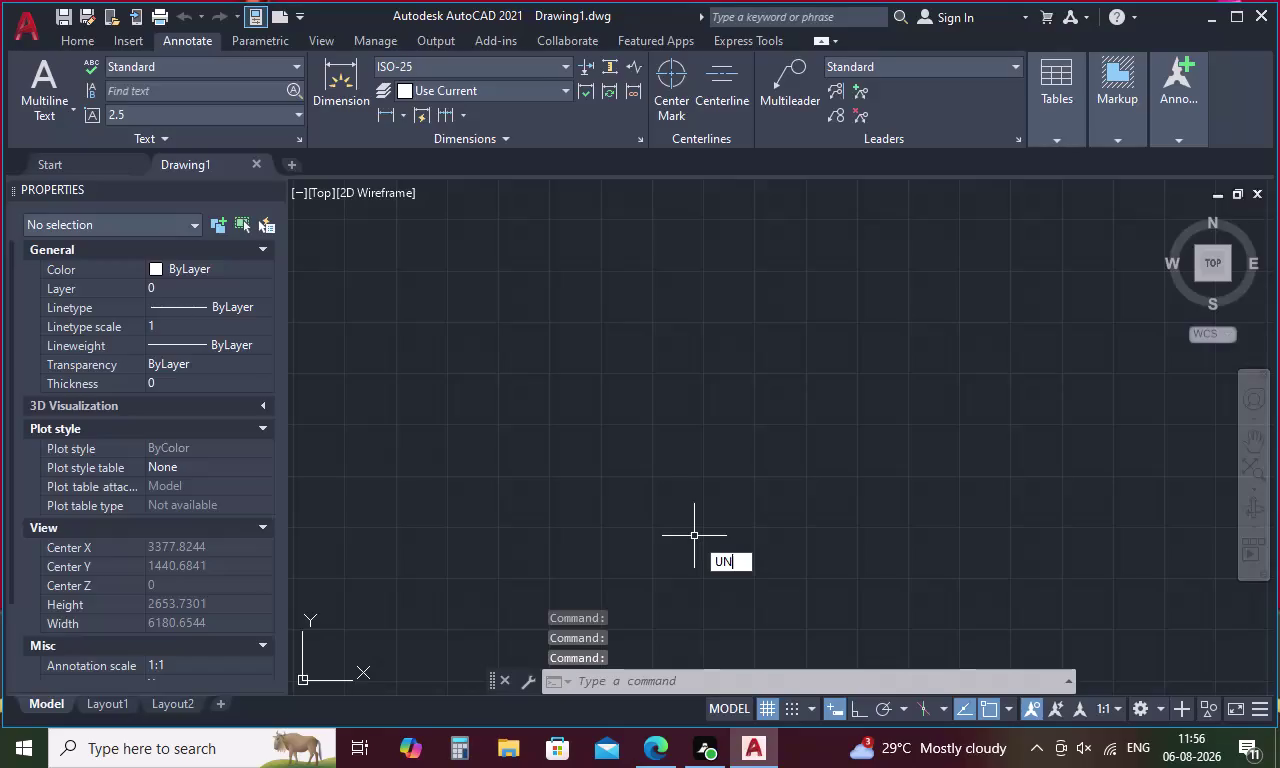
Set units to Engineering with 0'-0" precision and inches as the insertion scale.
key(Return)
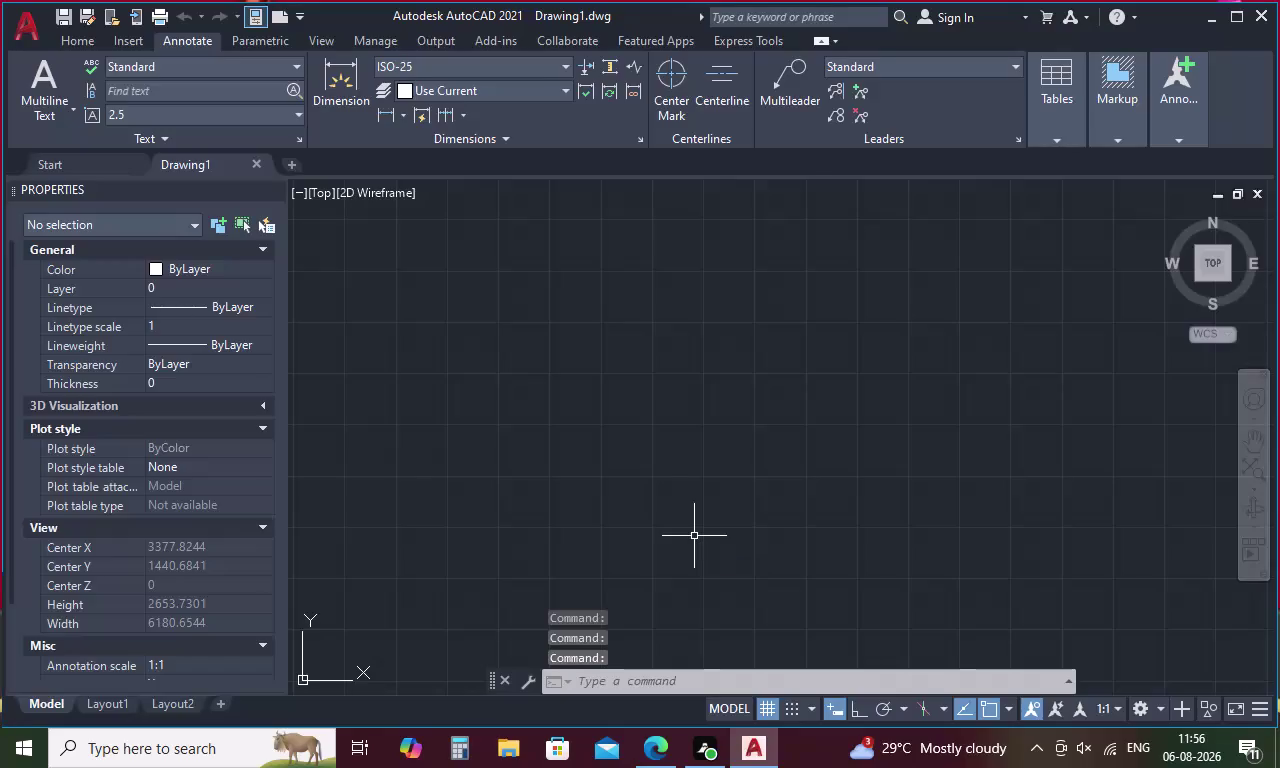
click(605, 228)
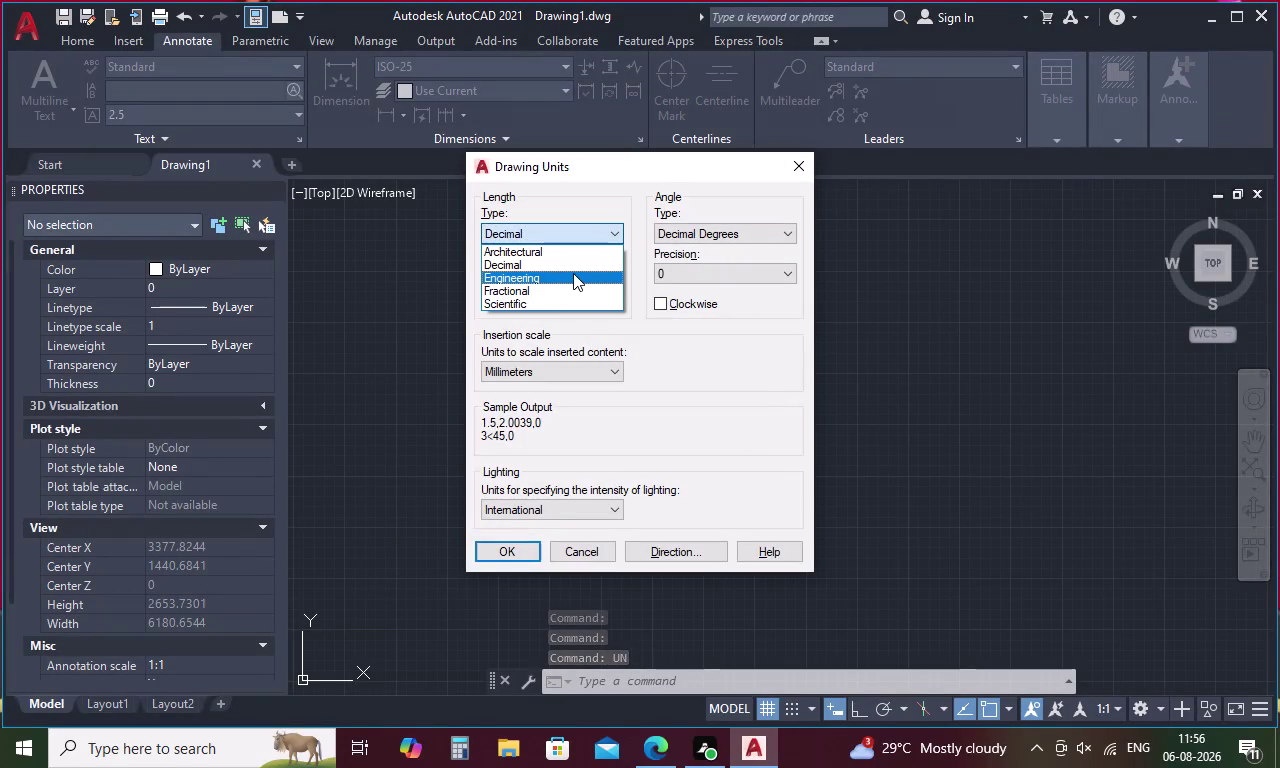
click(573, 273)
click(606, 364)
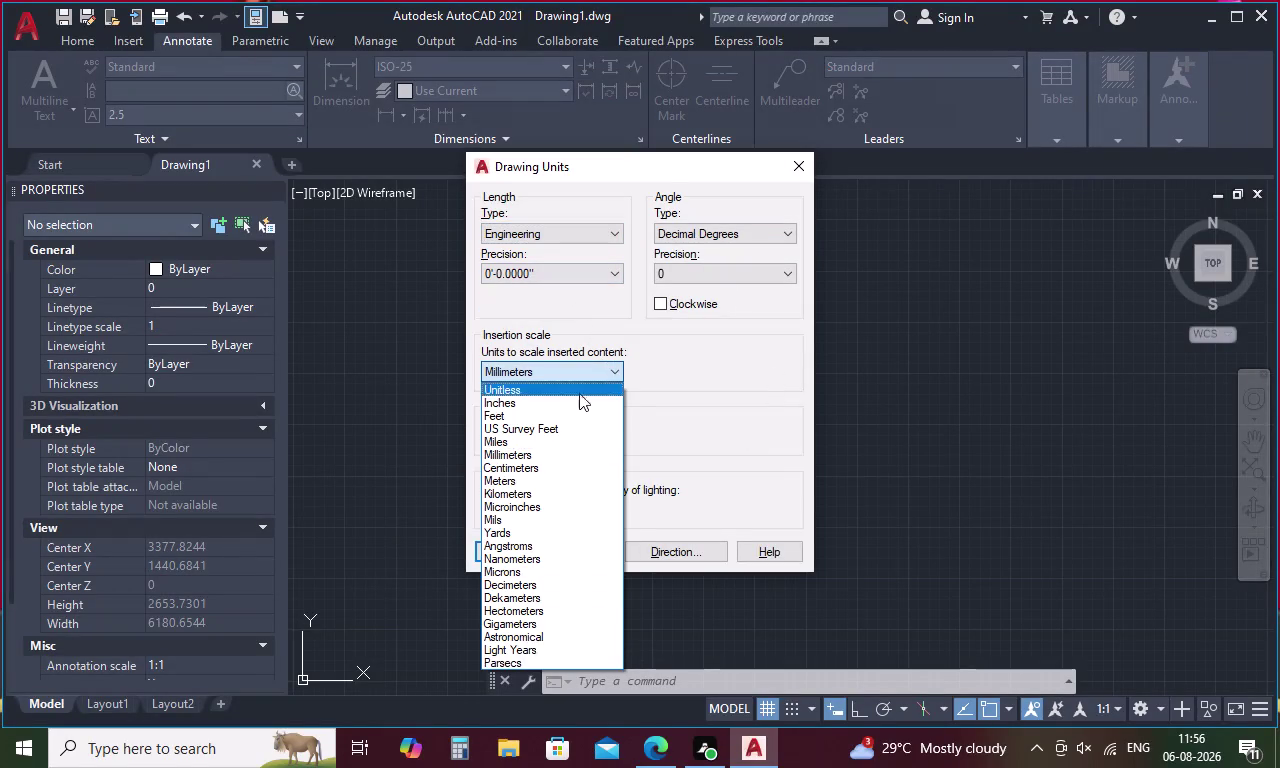
click(576, 401)
click(608, 276)
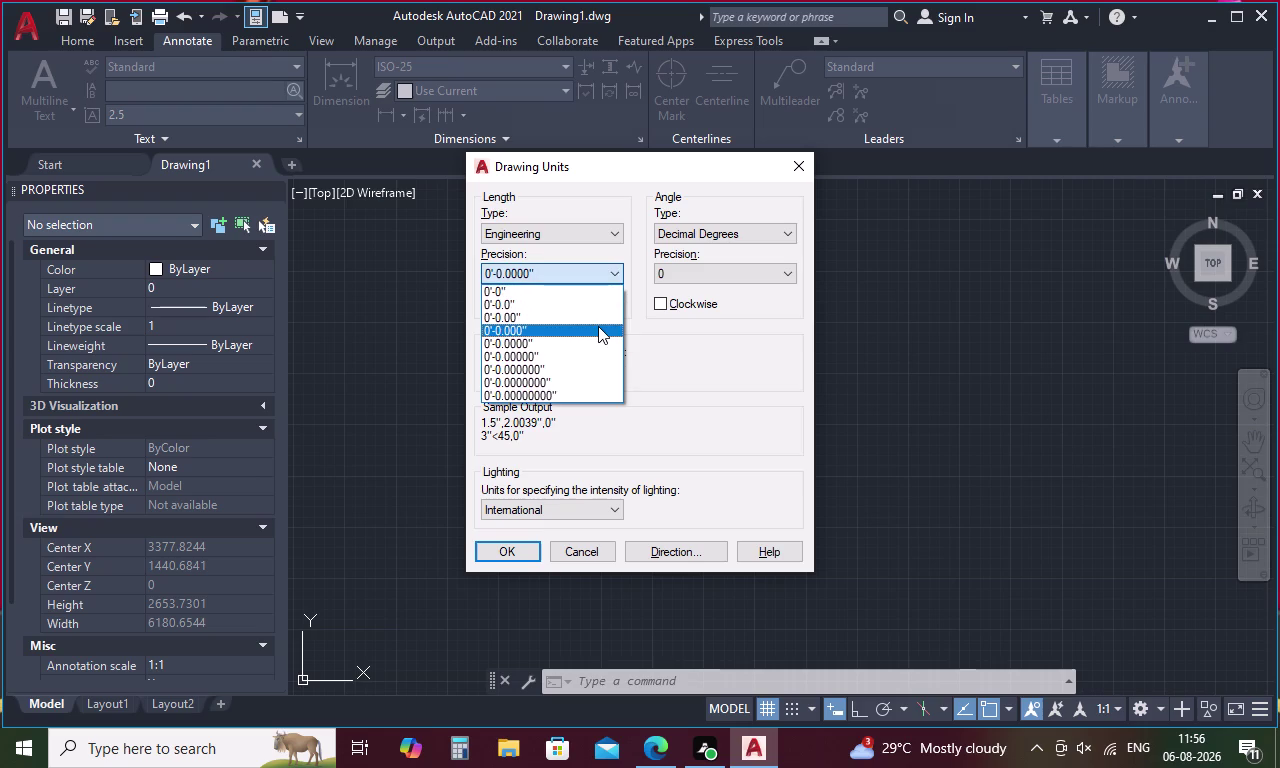
click(595, 291)
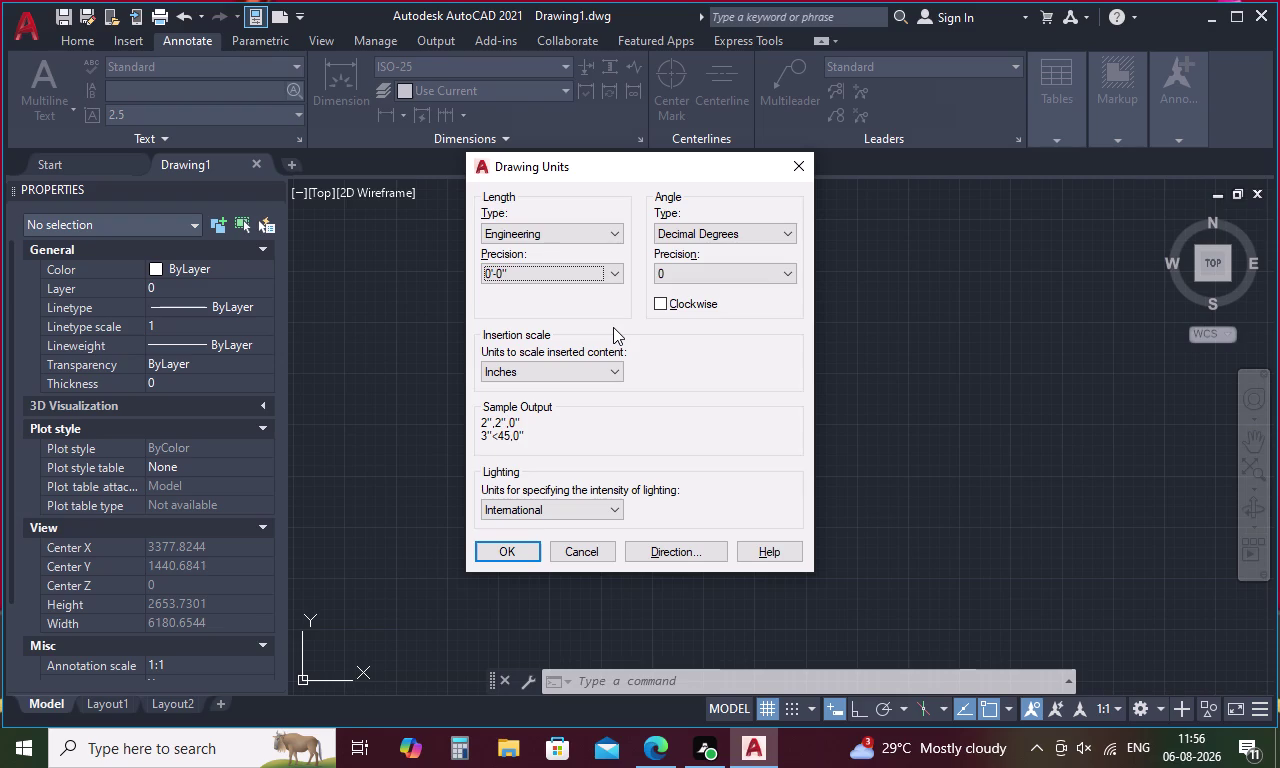
click(517, 557)
key(l)
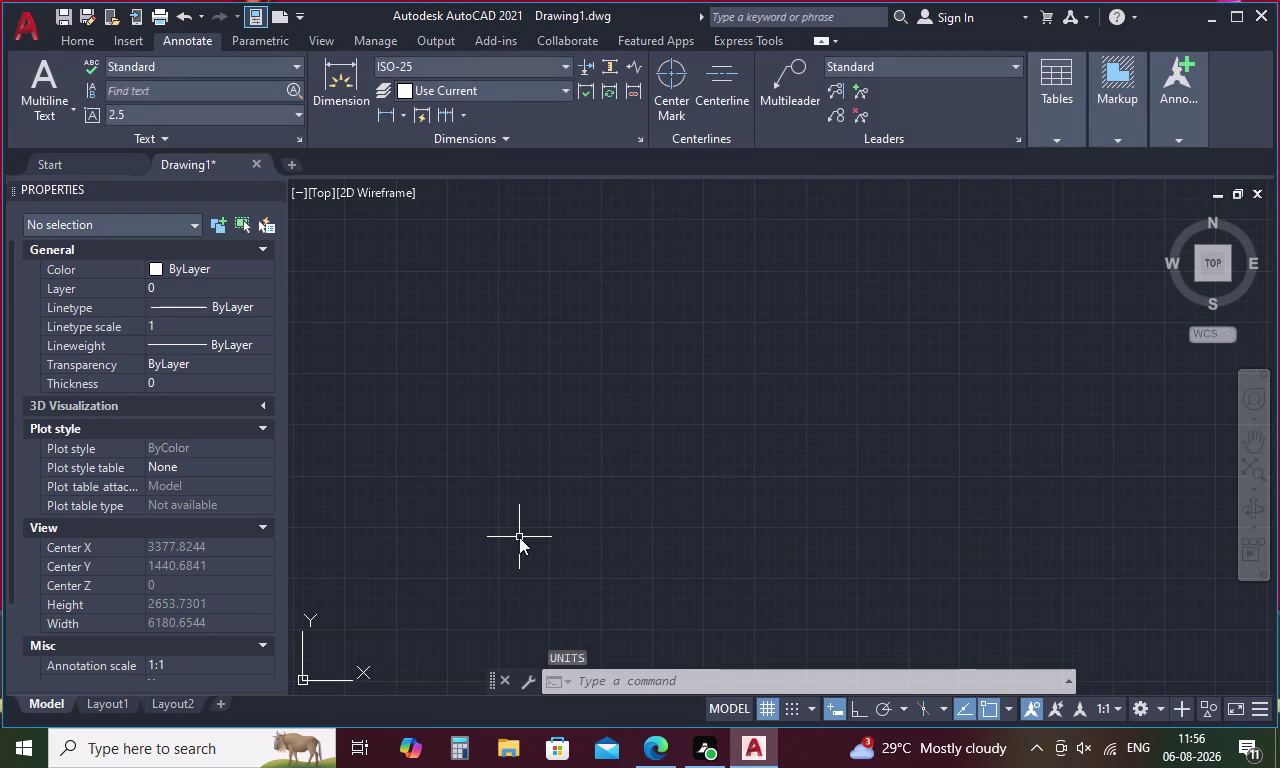
With Ortho on, draw a 4'6" vertical wall line downward.
key(Return)
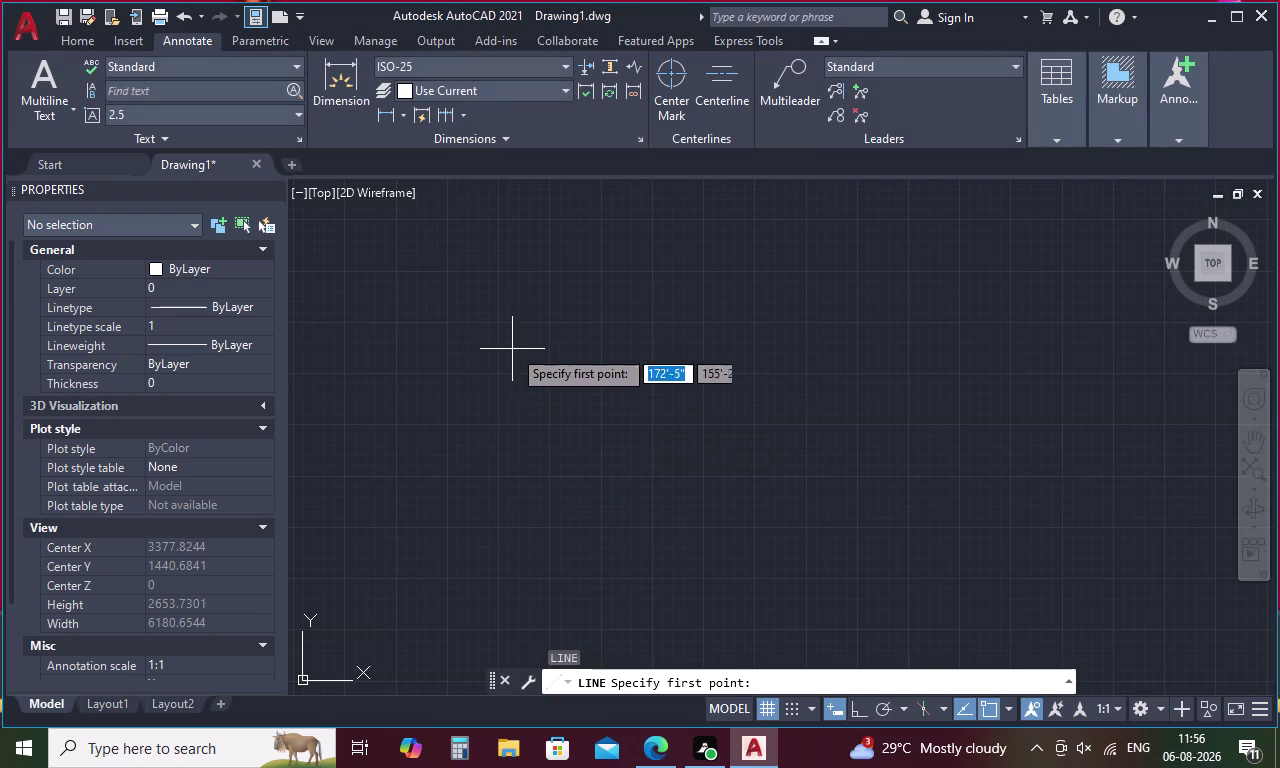
click(514, 331)
key(F8)
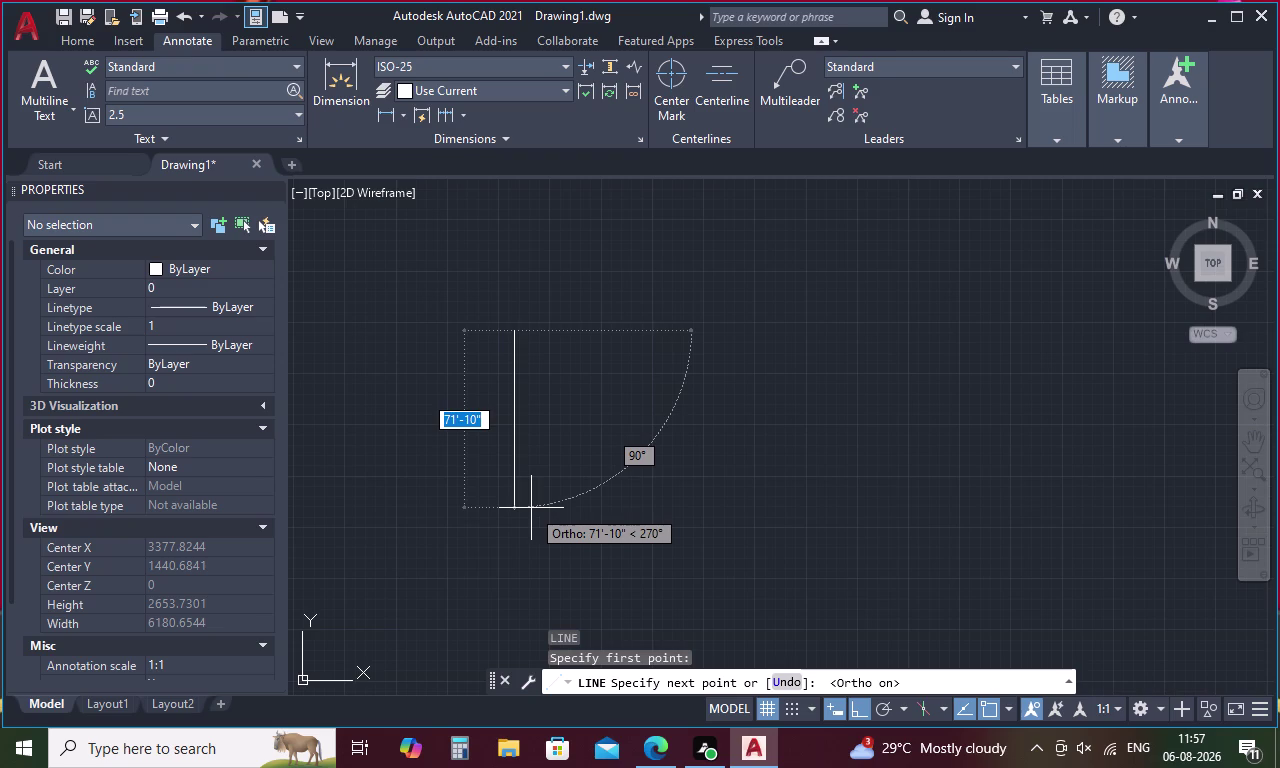
key(5)
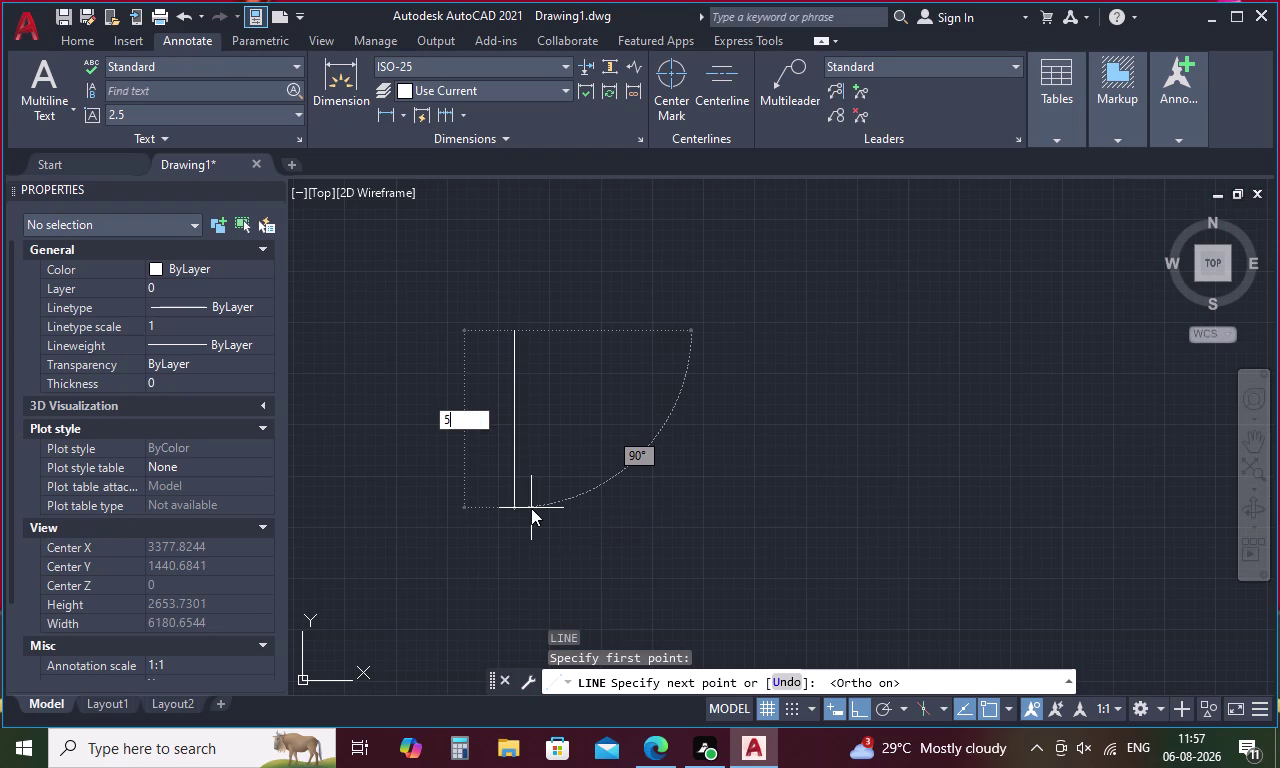
key(apostrophe)
key(6)
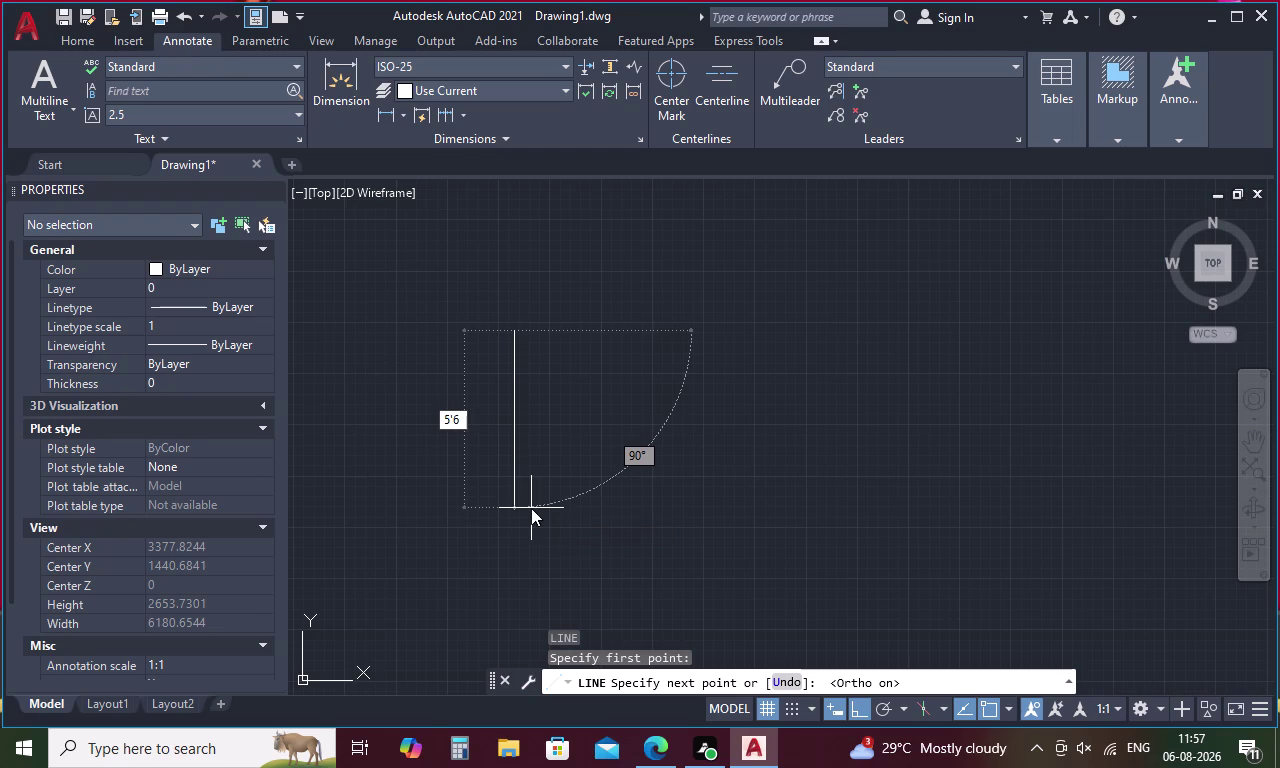
key(shift+quotedbl)
key(Escape)
text(4)
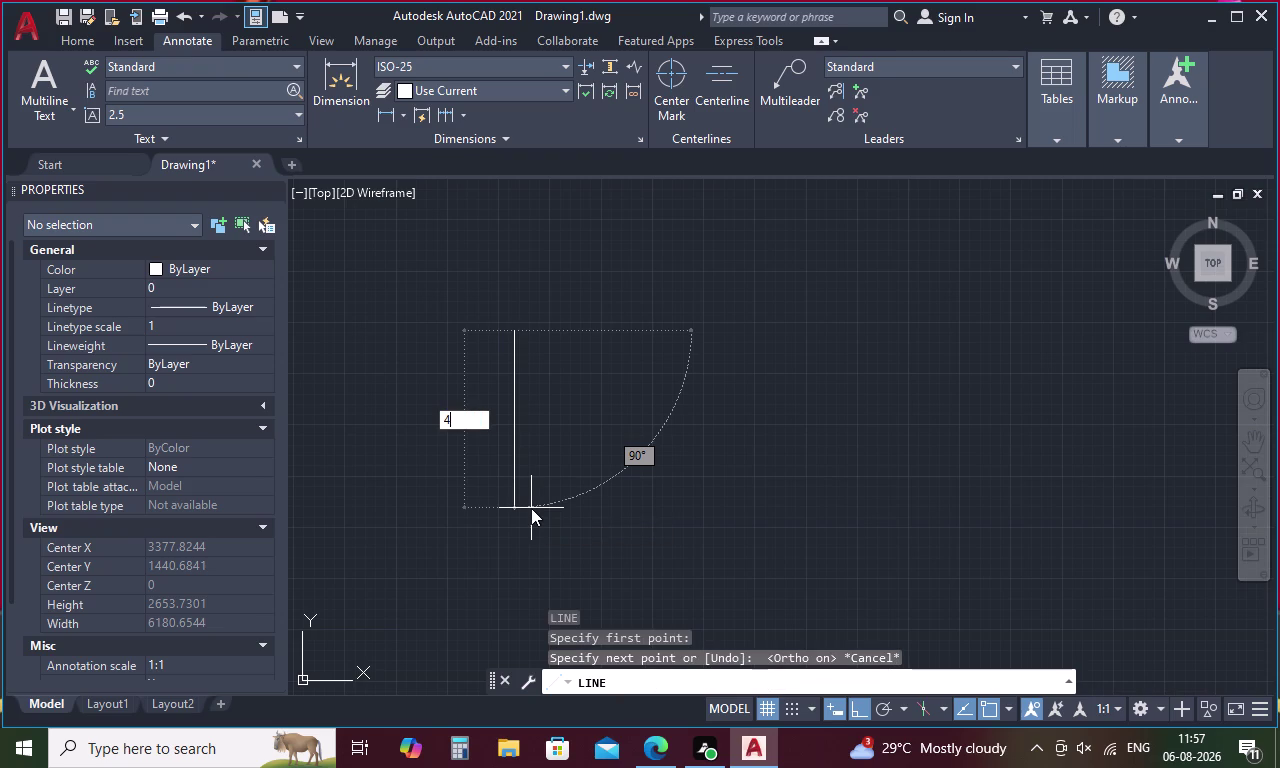
text('6")
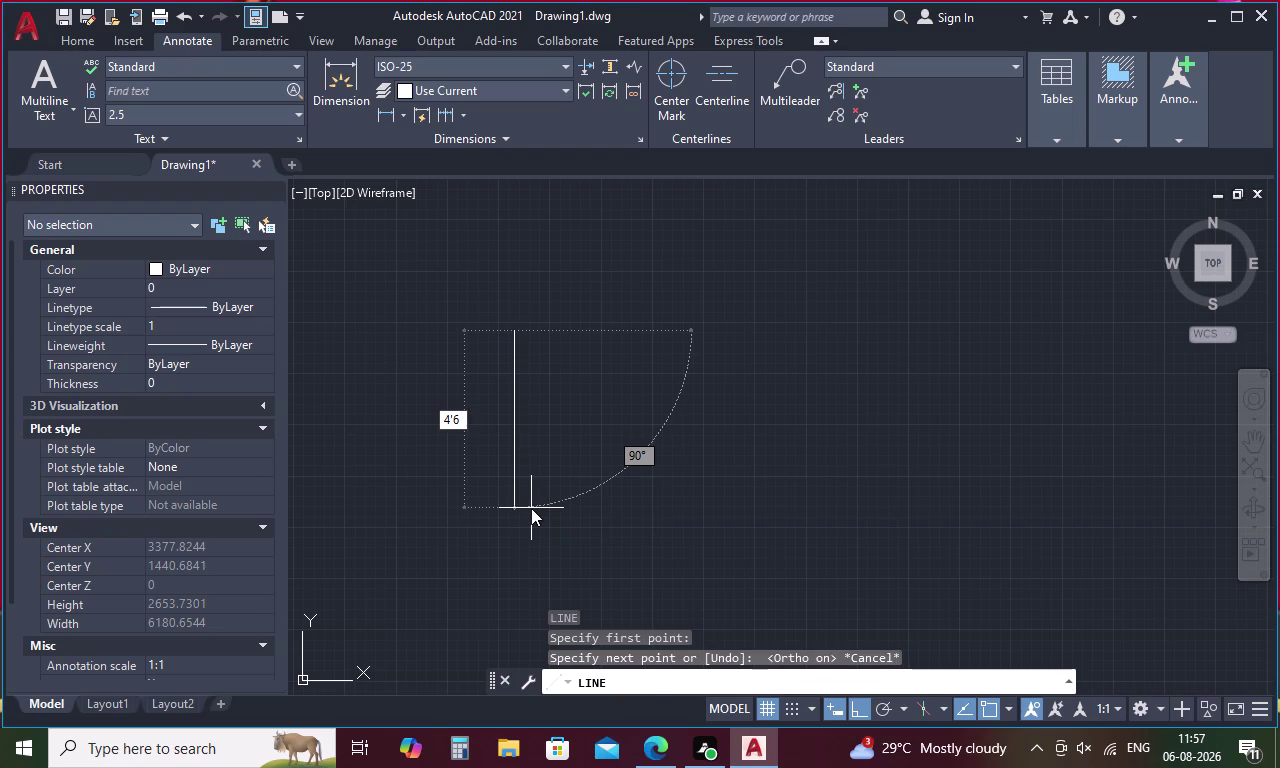
key(Return)
key(Escape)
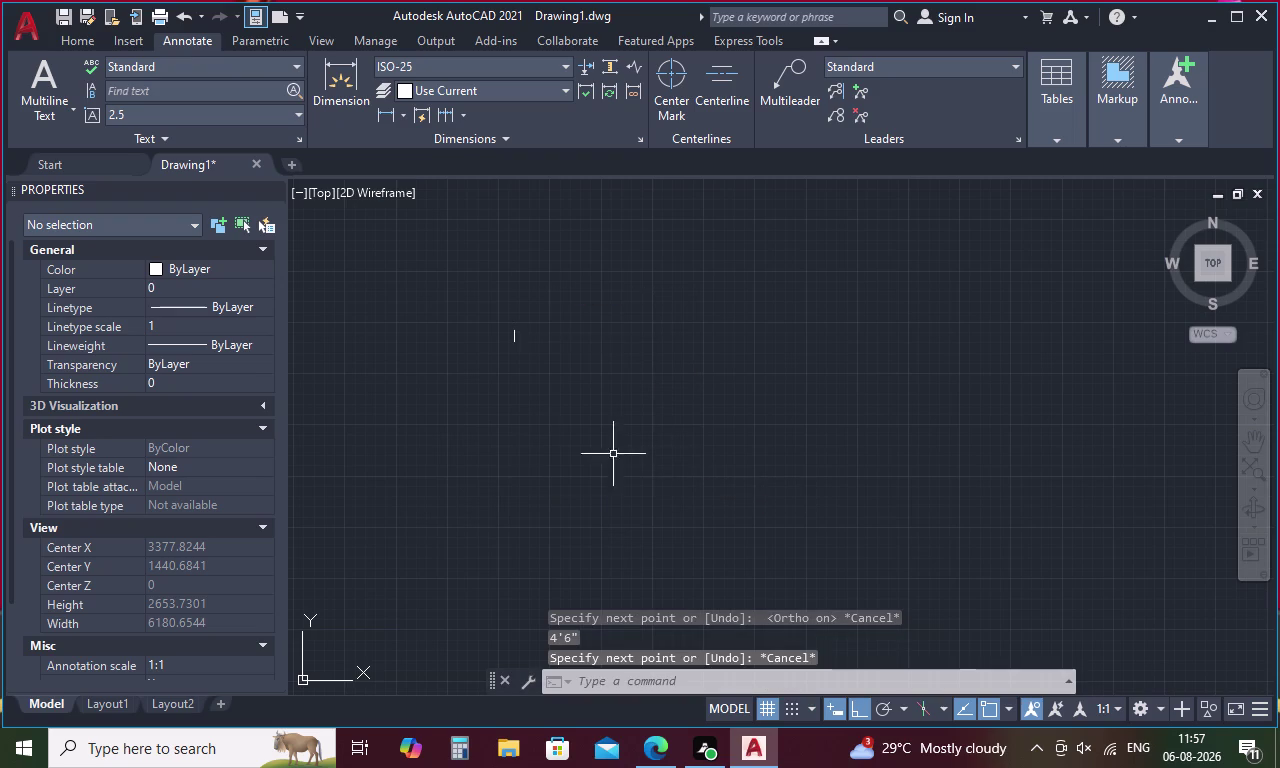
Zoom in on the new wall line.
scroll(up, 3)
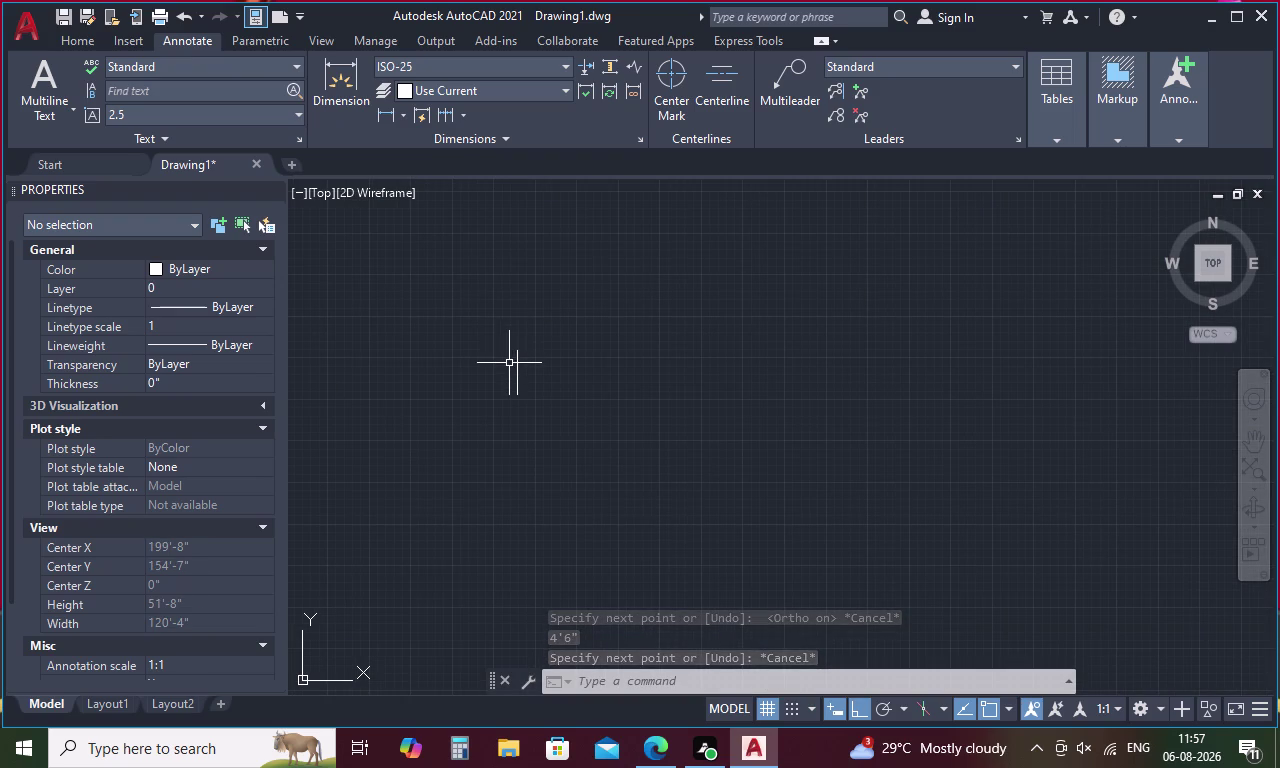
scroll(up, 3)
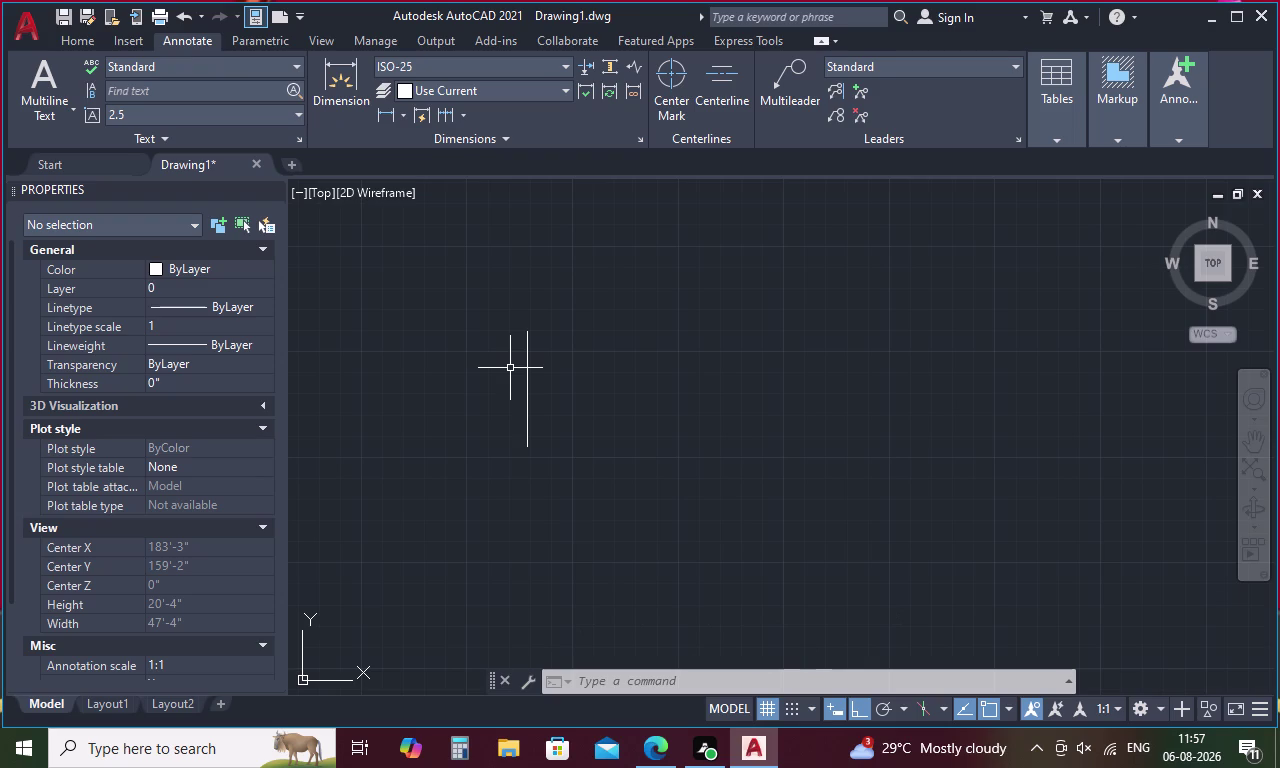
key(Escape)
text(O)
key(space)
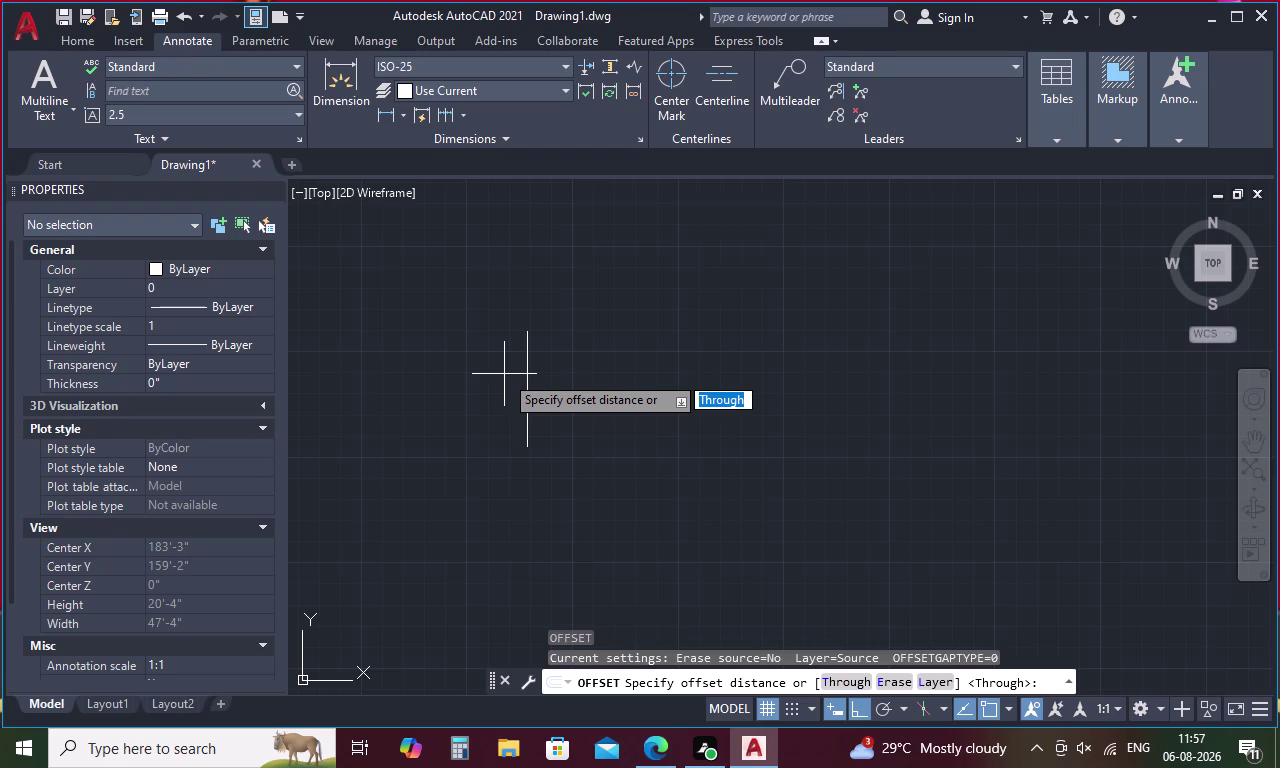
Offset the wall line 9" to the right, forming the first wall pair.
text(9)
key(space)
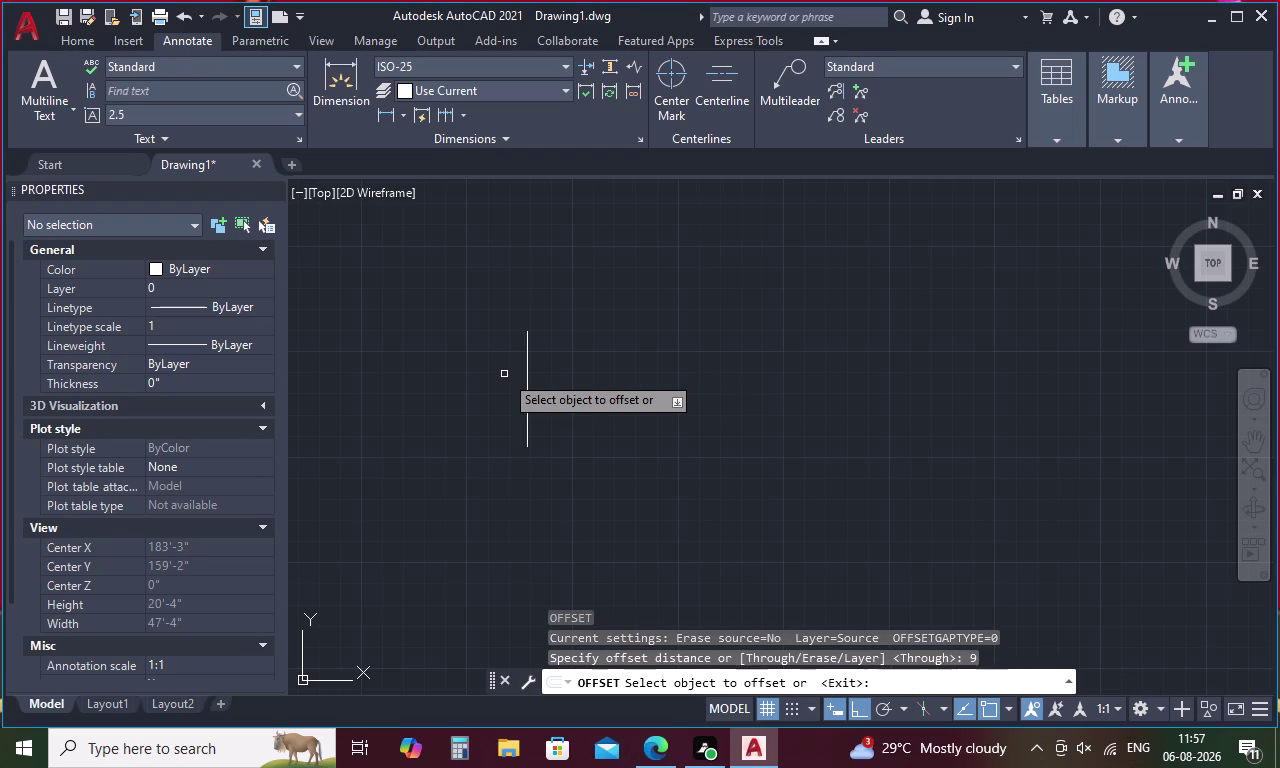
click(525, 355)
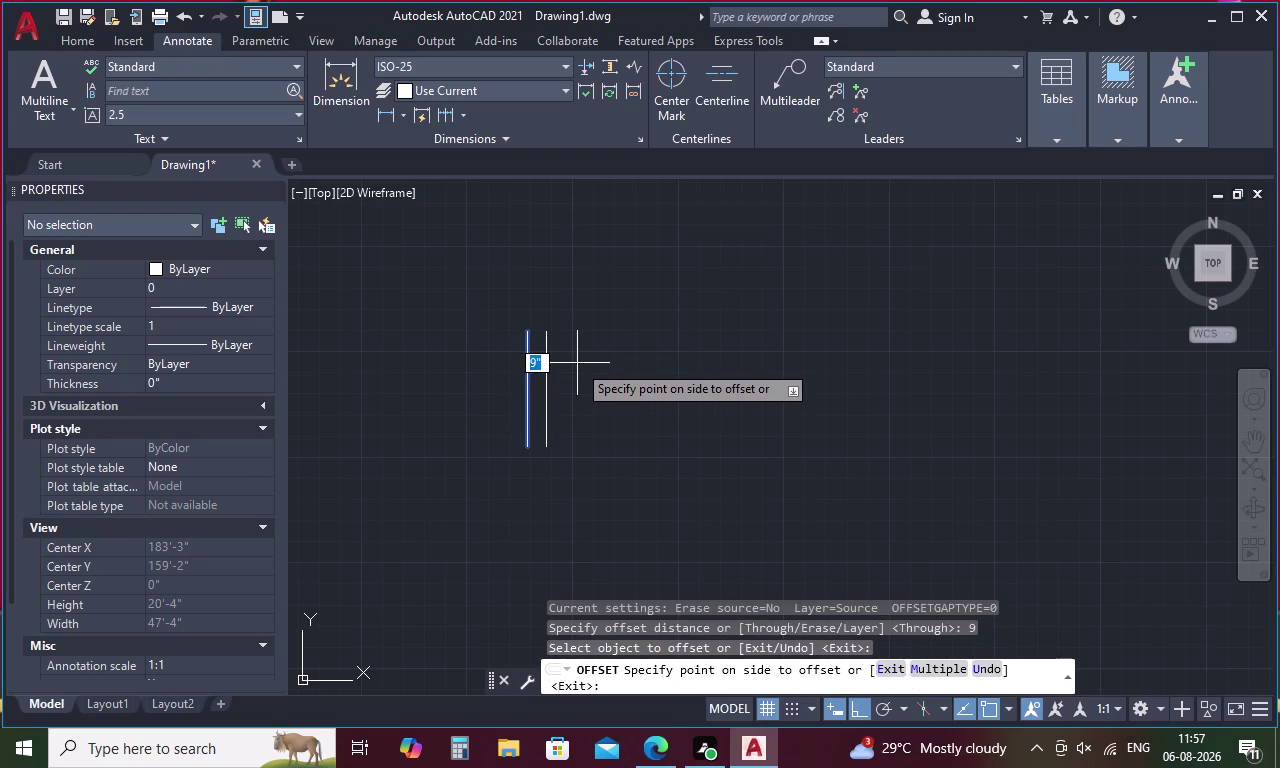
click(577, 363)
key(space)
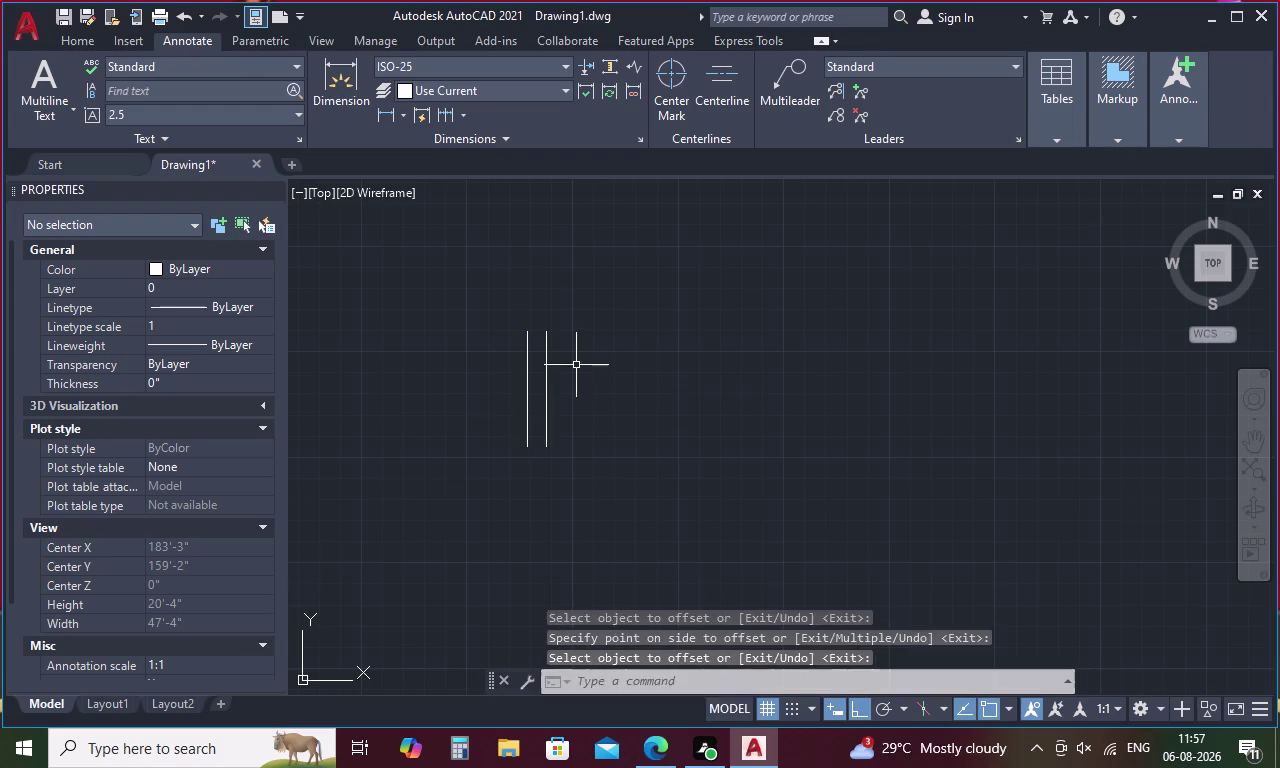
Copy the inner wall line 6'9" to the right for the opposite wall.
key(space)
key(6)
text(')
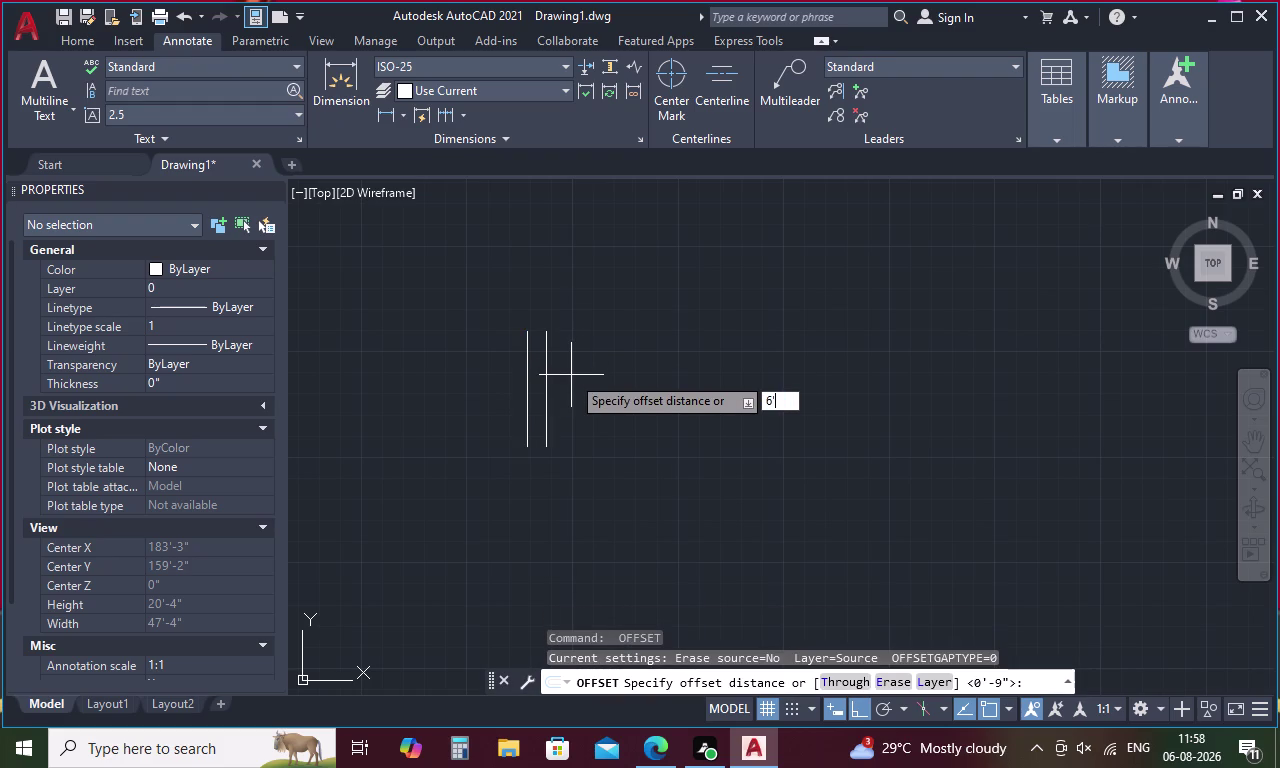
text(9")
key(Return)
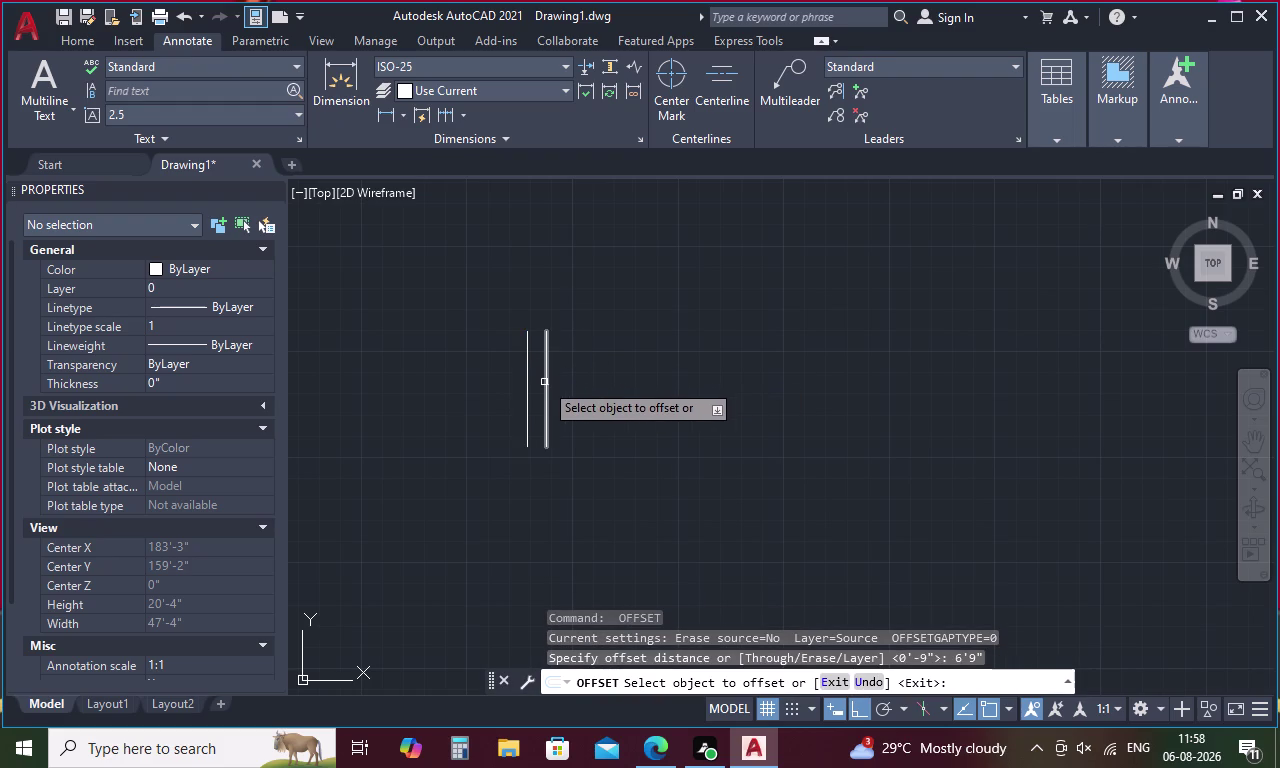
click(546, 381)
click(618, 379)
key(space)
Offset the far right line 9" to the right to complete the second wall pair.
key(space)
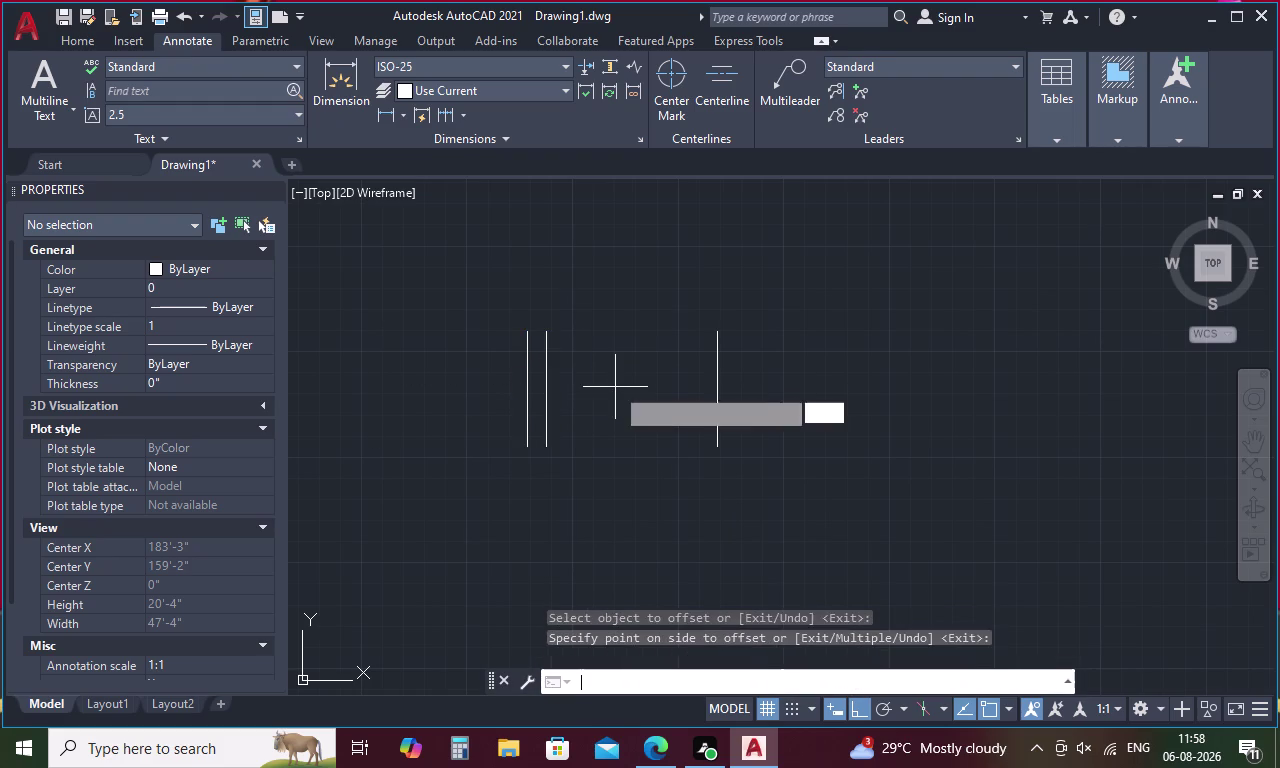
text(9)
key(space)
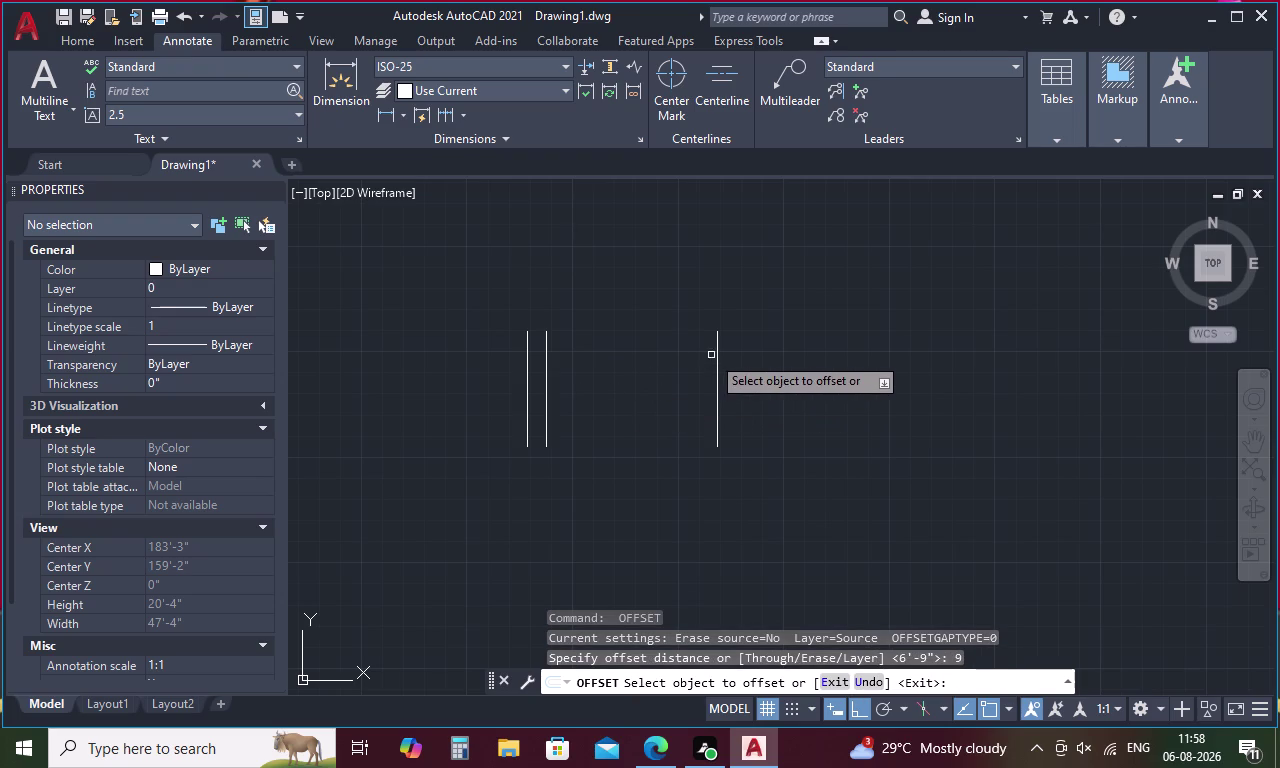
click(718, 351)
click(805, 351)
key(Escape)
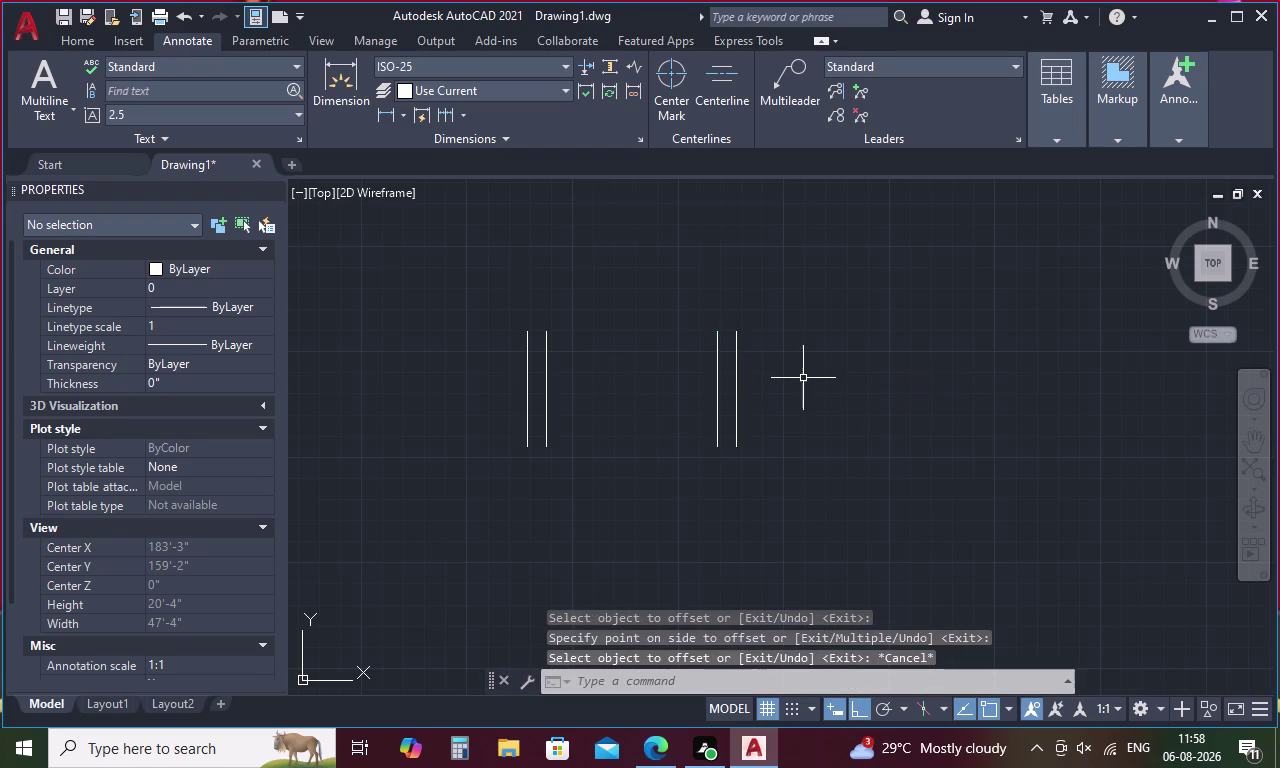
key(l)
key(space)
Draw the top wall line between the walls and offset it 9".
click(548, 335)
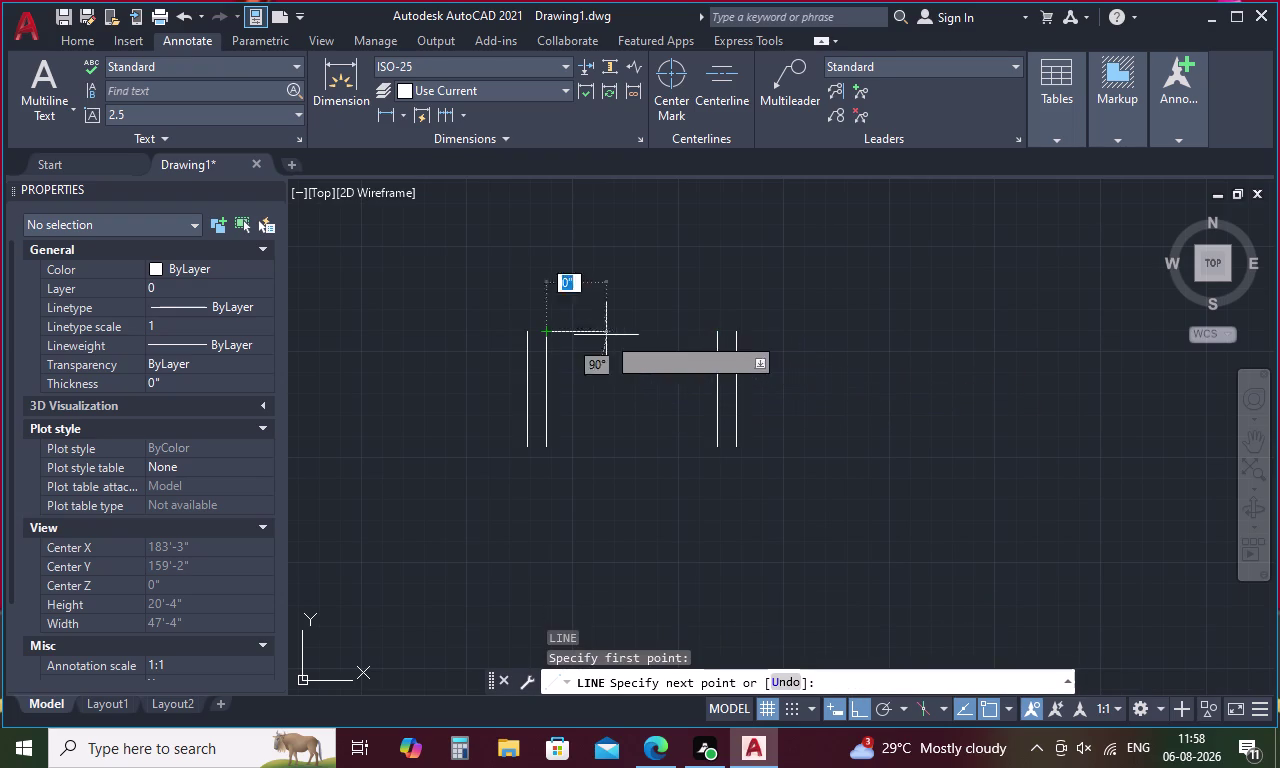
click(709, 338)
key(Escape)
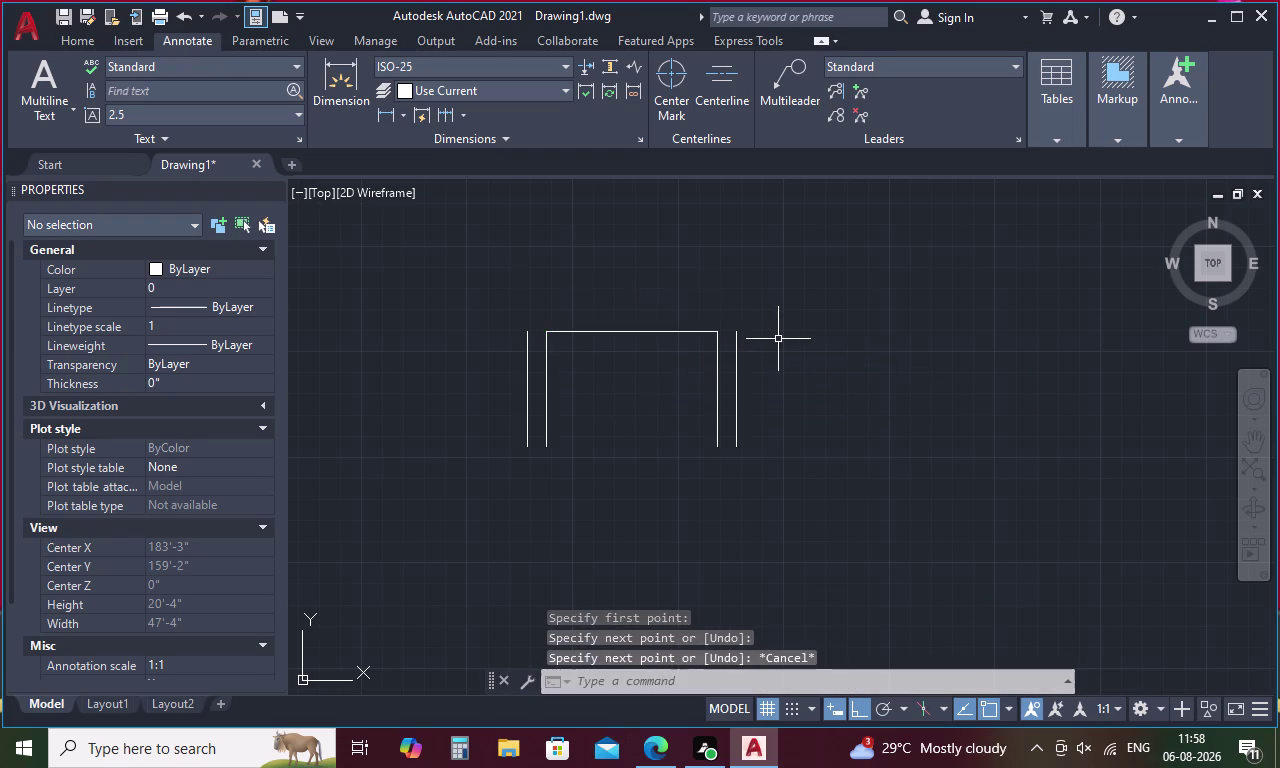
key(o)
key(space)
text(9)
key(space)
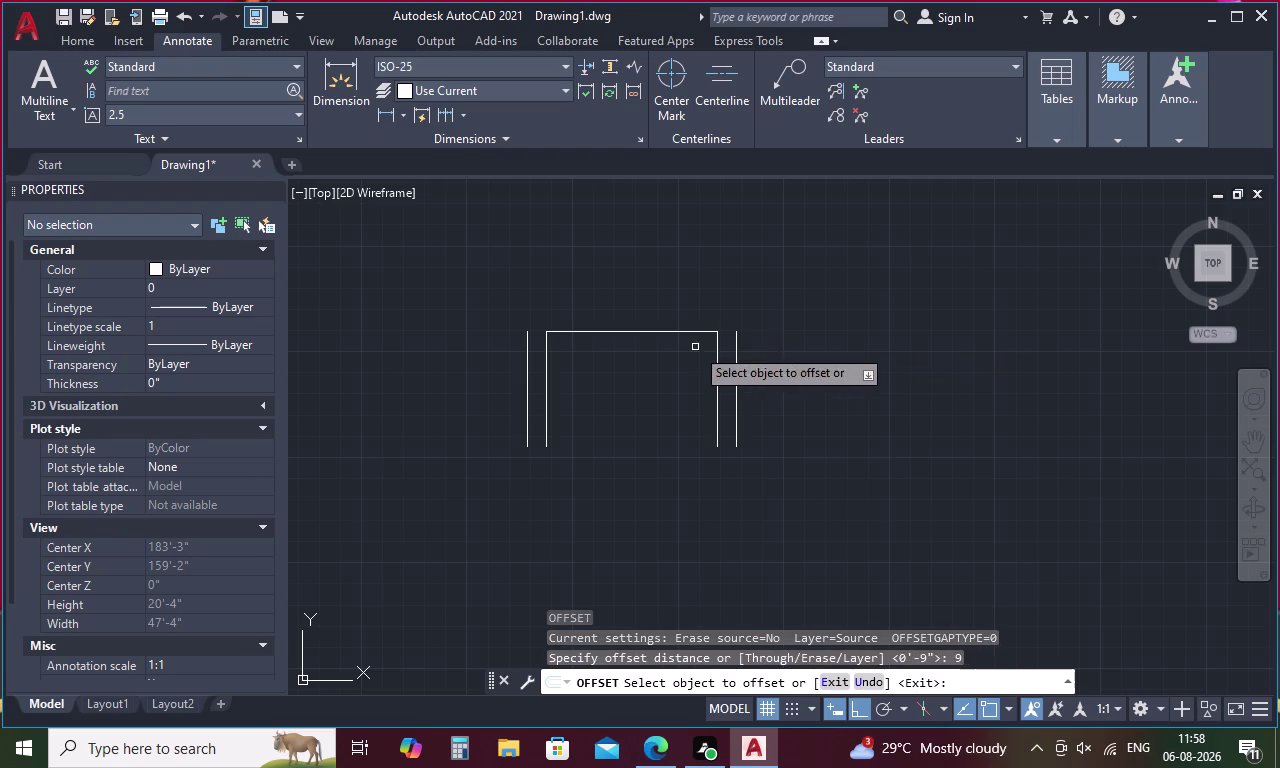
click(665, 329)
click(663, 331)
click(671, 299)
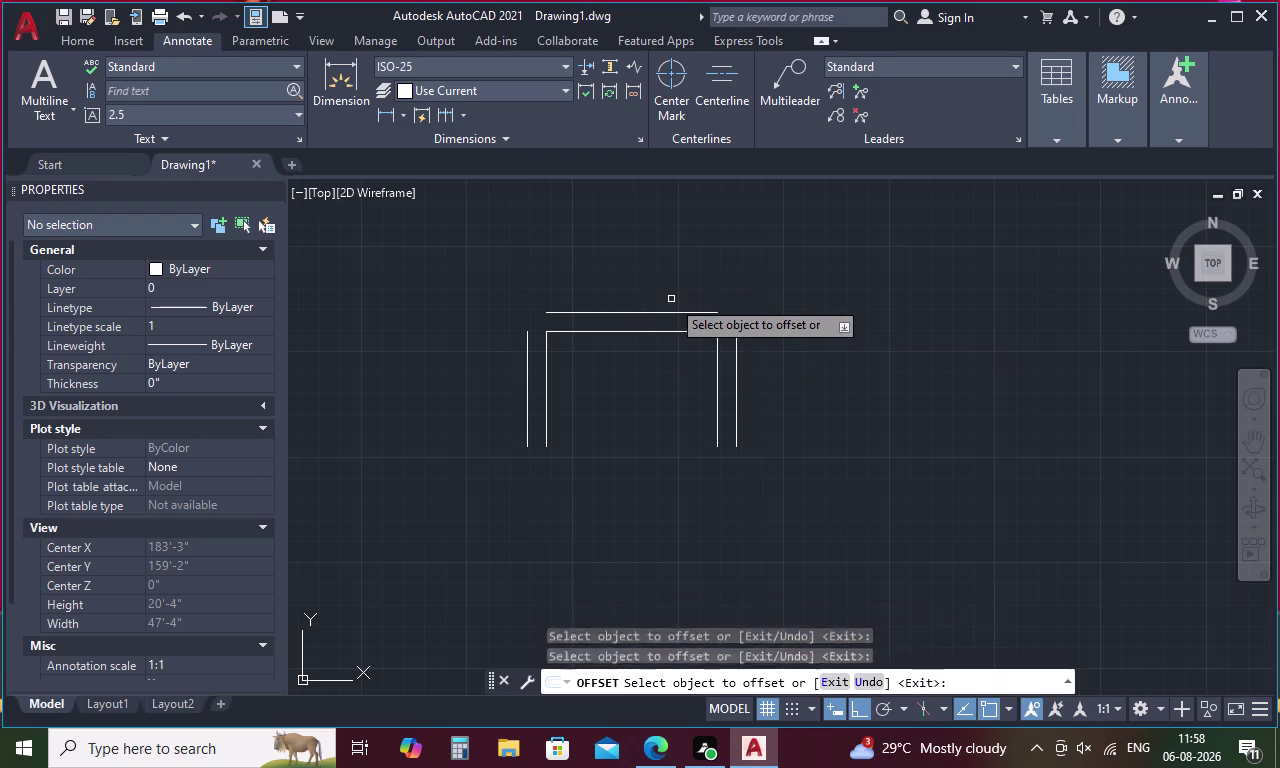
key(Escape)
Fillet the outer top wall into the outer left and right walls.
text(F)
key(space)
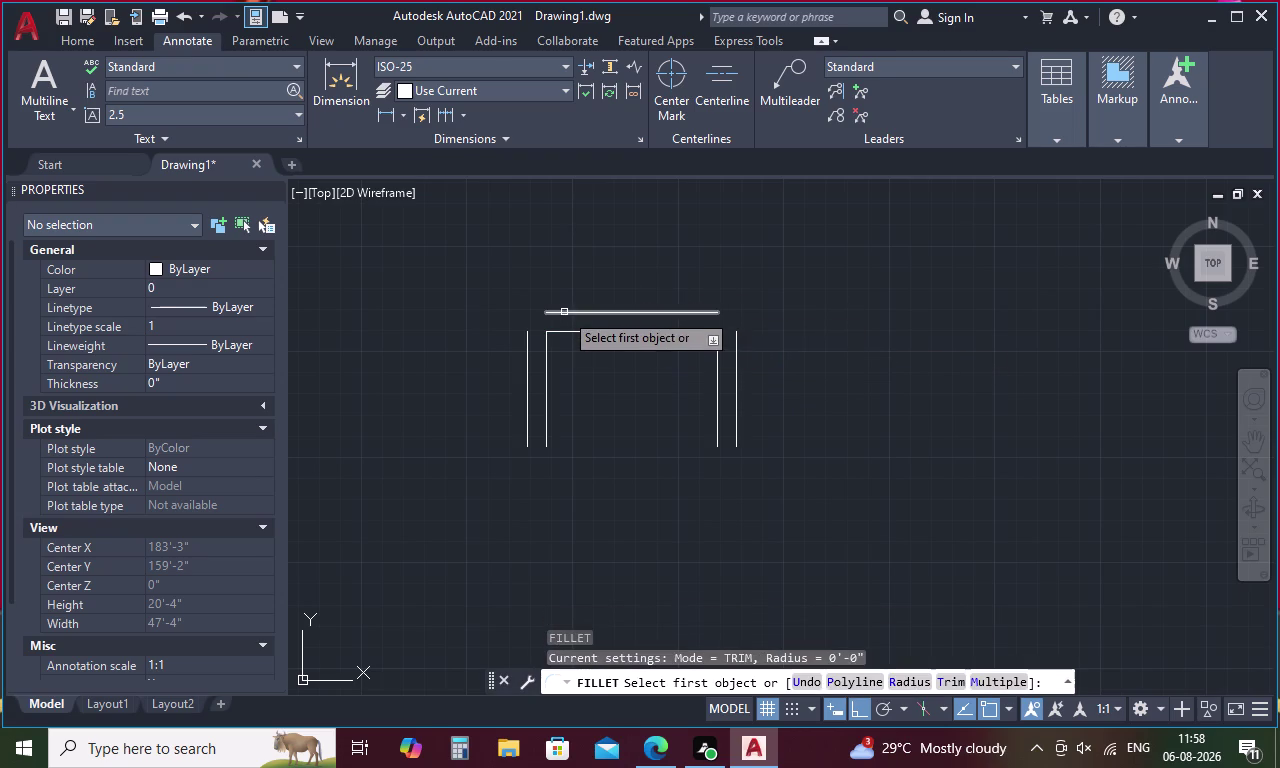
click(564, 312)
click(525, 342)
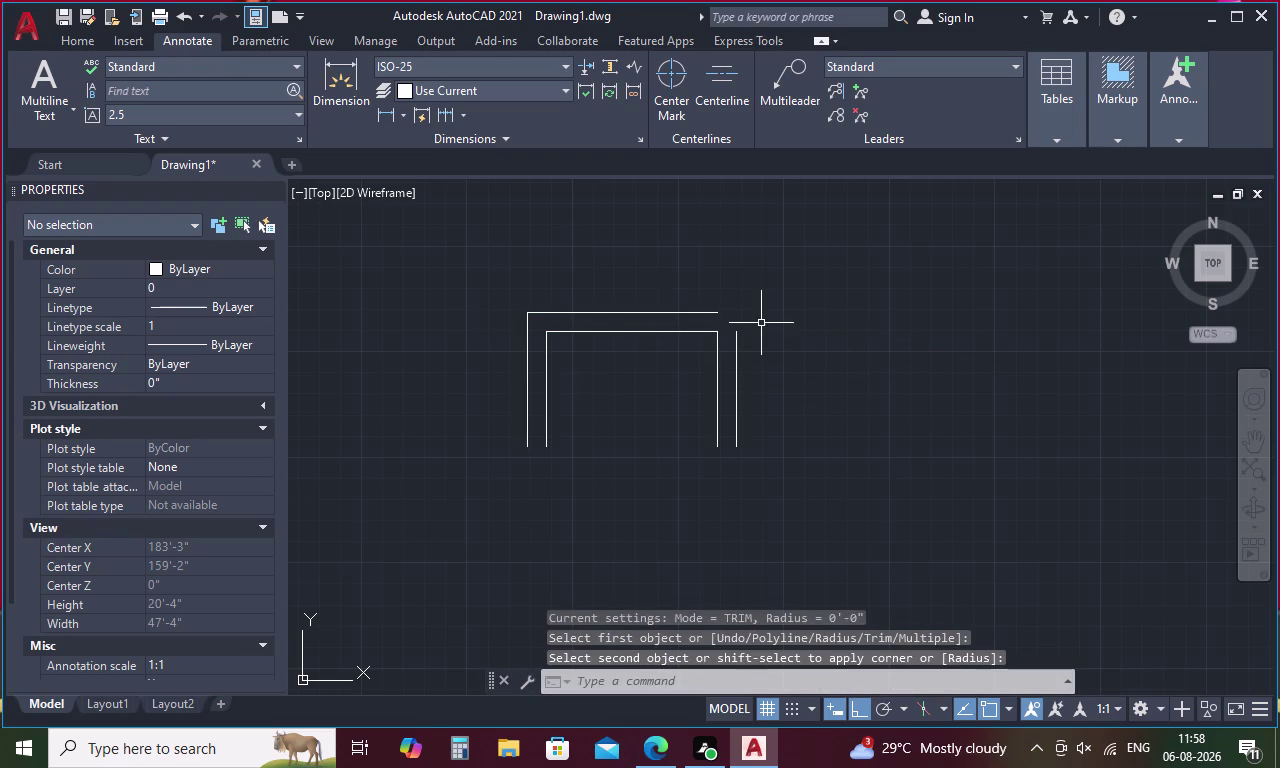
key(space)
click(737, 344)
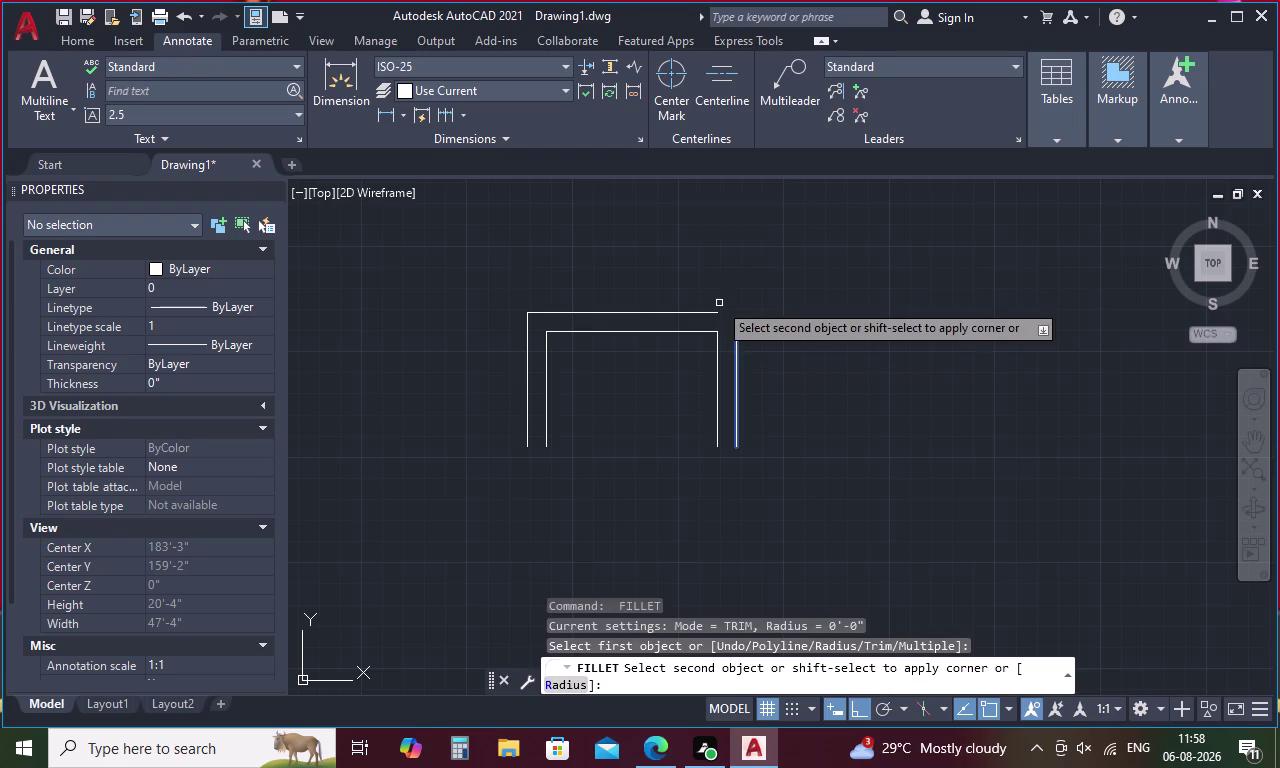
click(703, 312)
key(space)
Draw the inner bottom wall line from the left wall to the right wall.
text(L)
key(space)
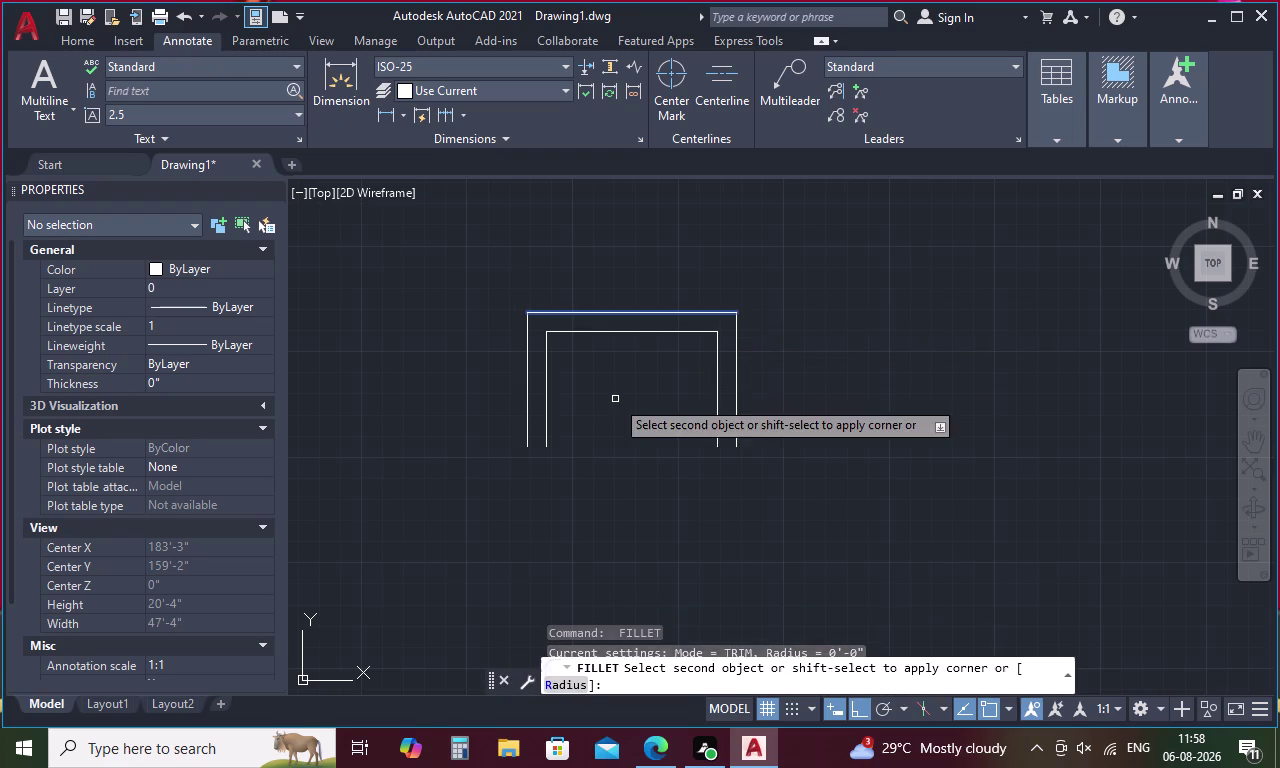
key(Escape)
key(l)
key(space)
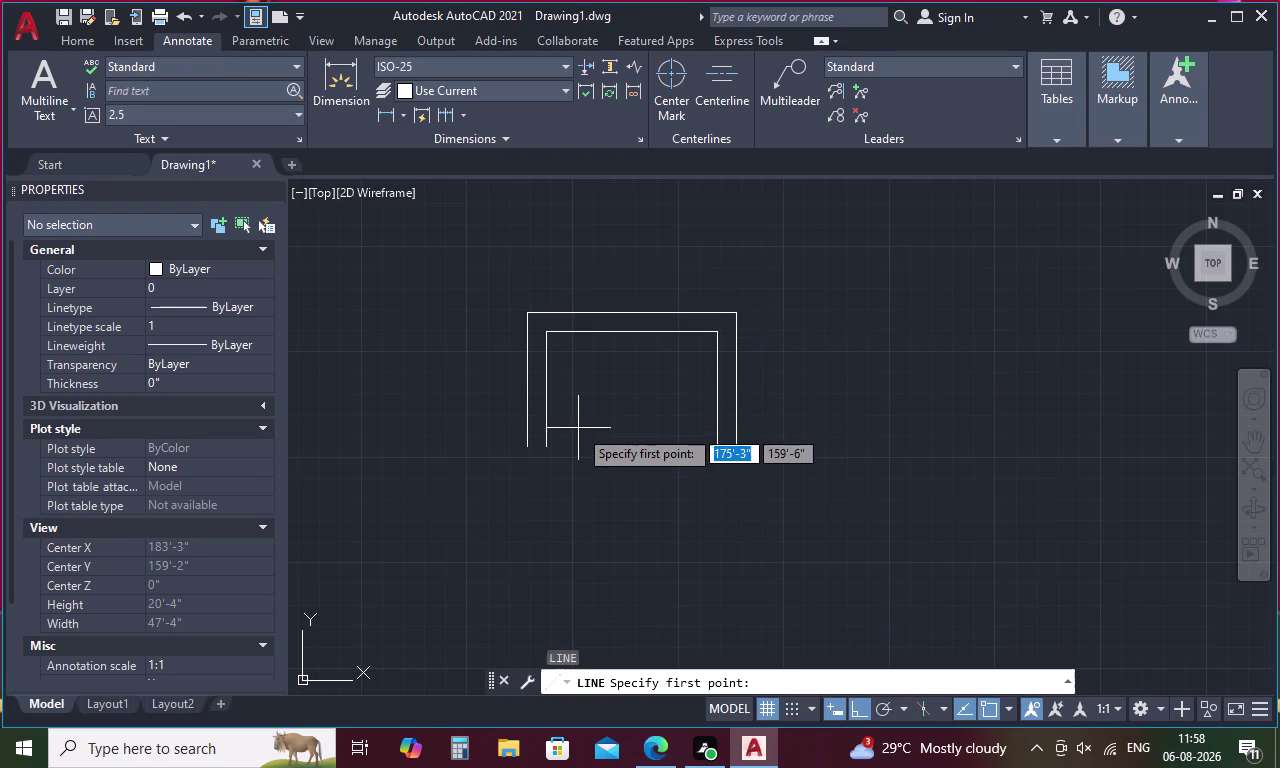
click(547, 450)
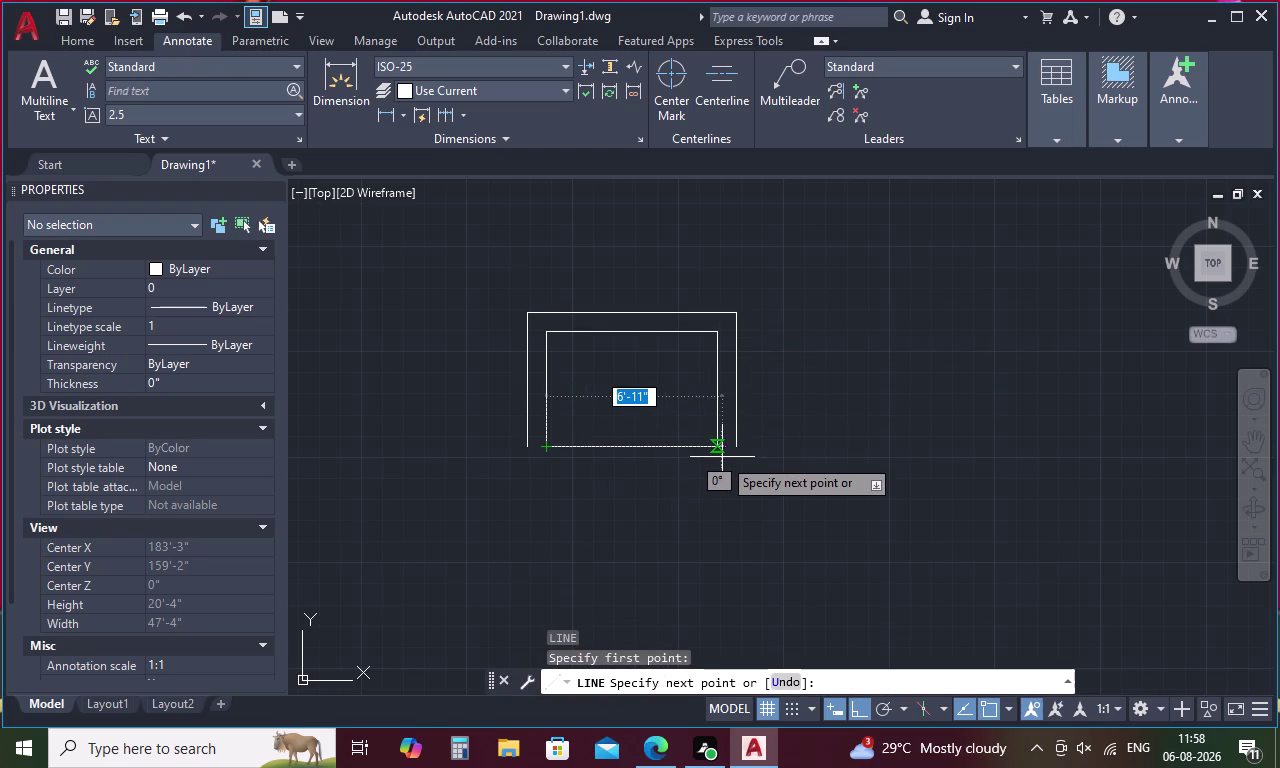
scroll(up, 3)
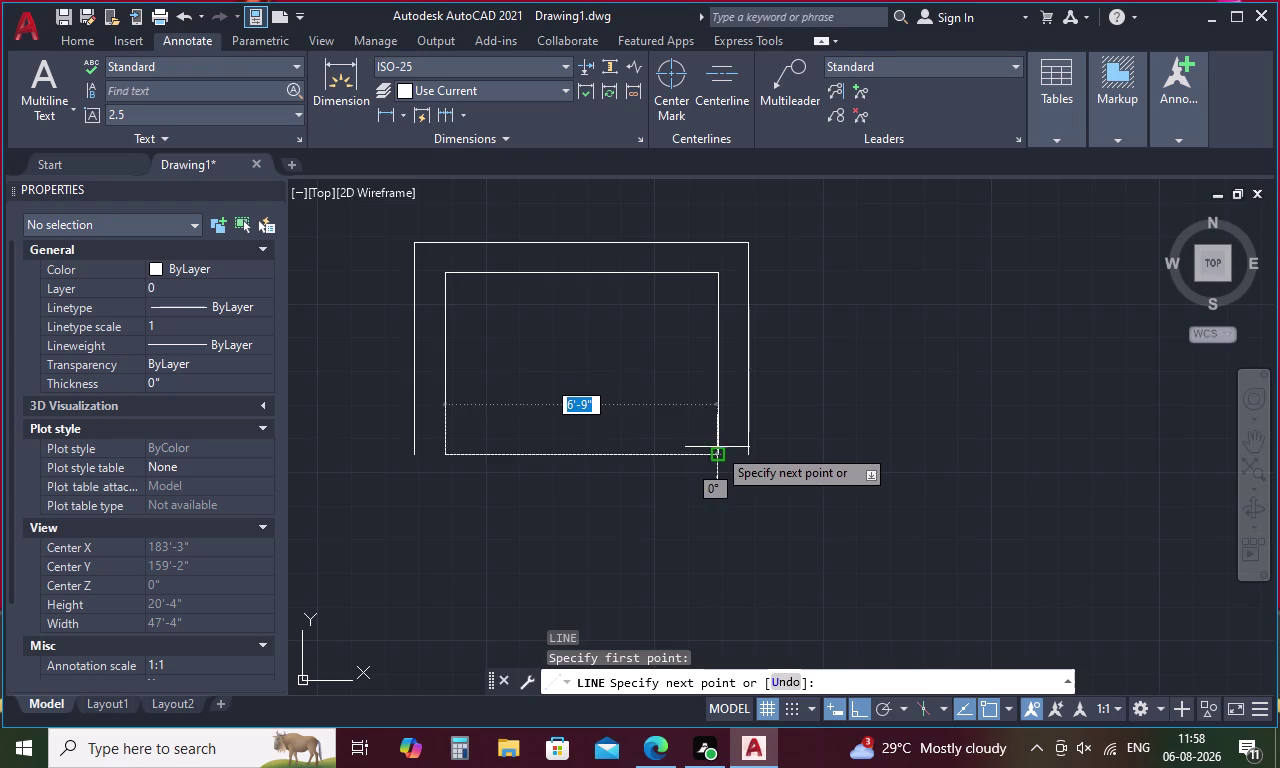
click(717, 450)
key(Escape)
Offset the inner bottom wall line 9" downward as the outer wall.
text(O)
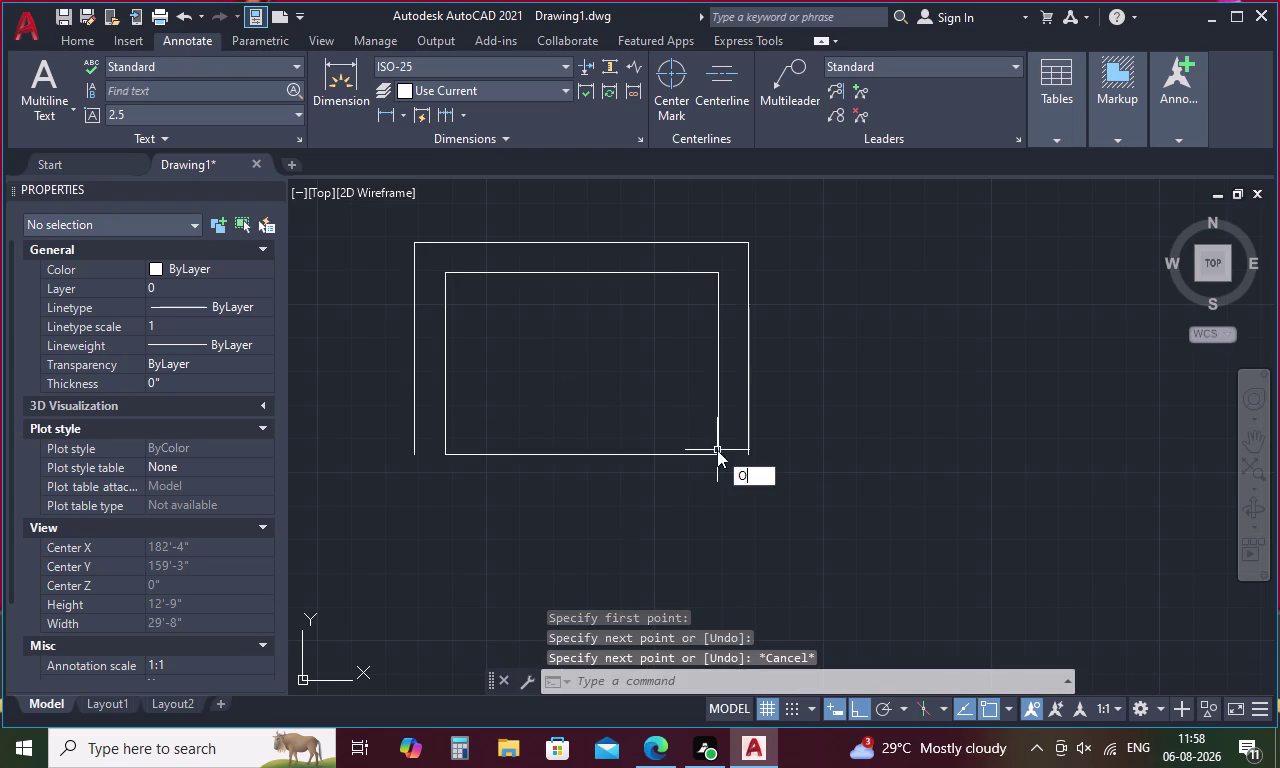
key(space)
text(9)
key(space)
click(672, 456)
click(669, 488)
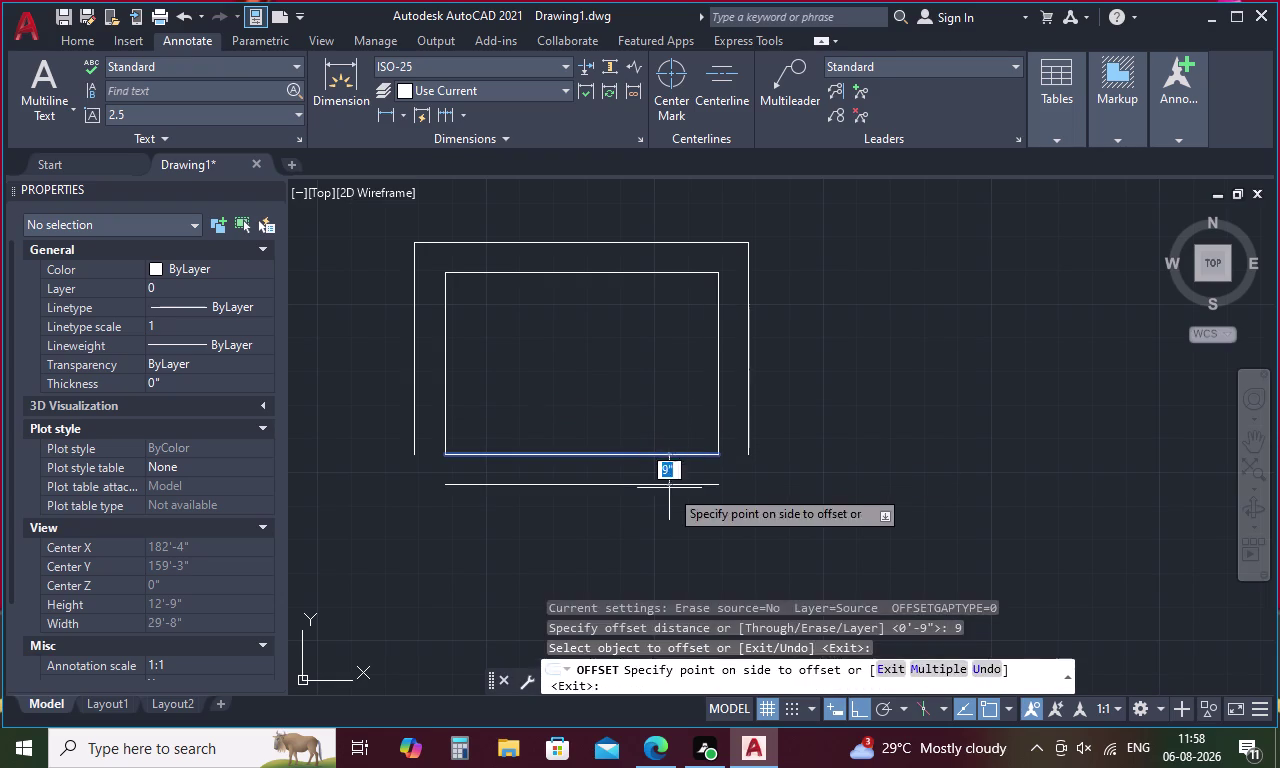
key(Escape)
Fillet (Multiple) the outer bottom wall into the outer left and right walls.
text(F M)
key(space)
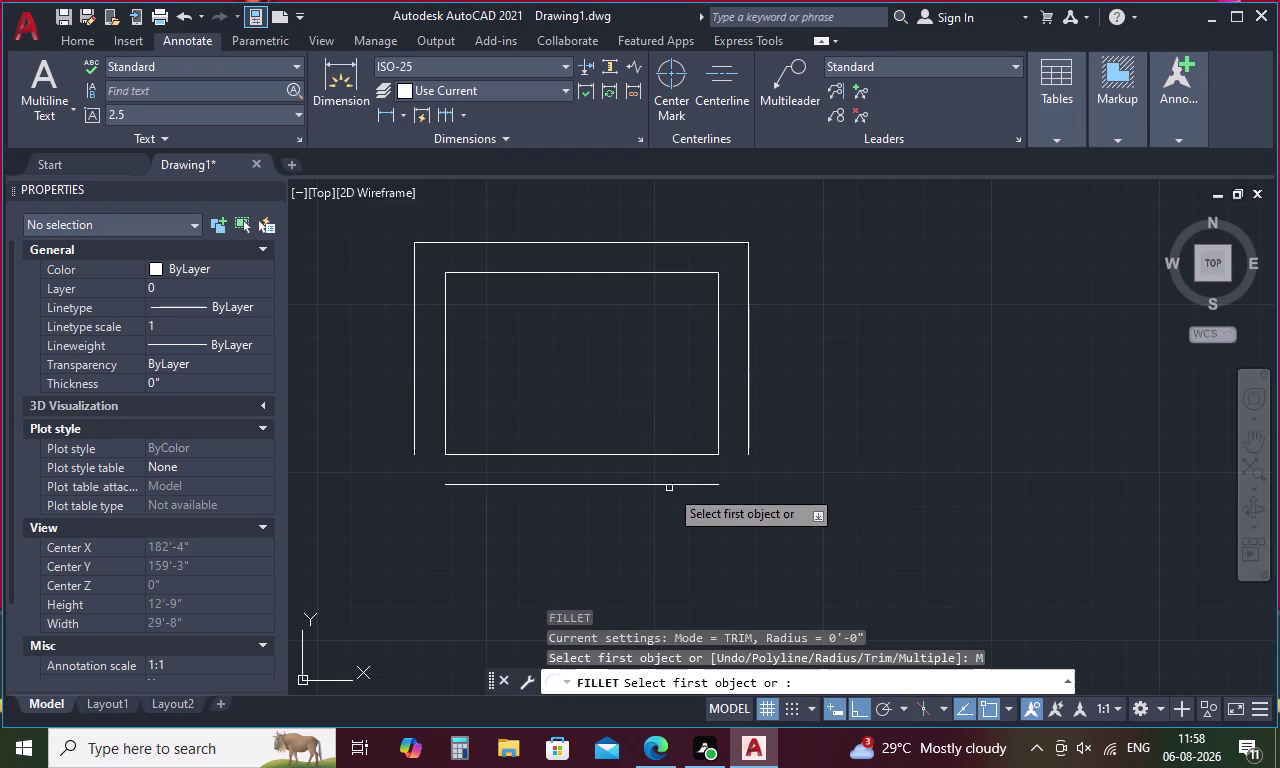
click(531, 488)
click(412, 426)
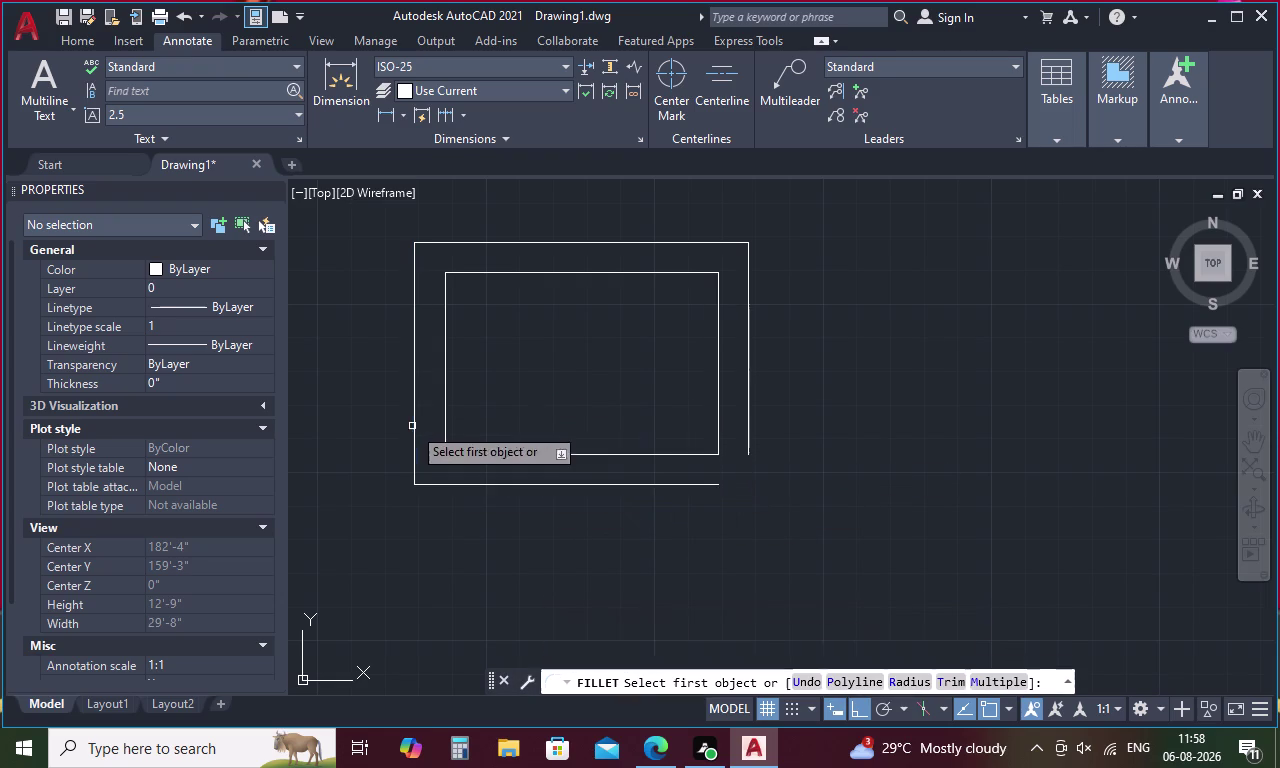
click(749, 404)
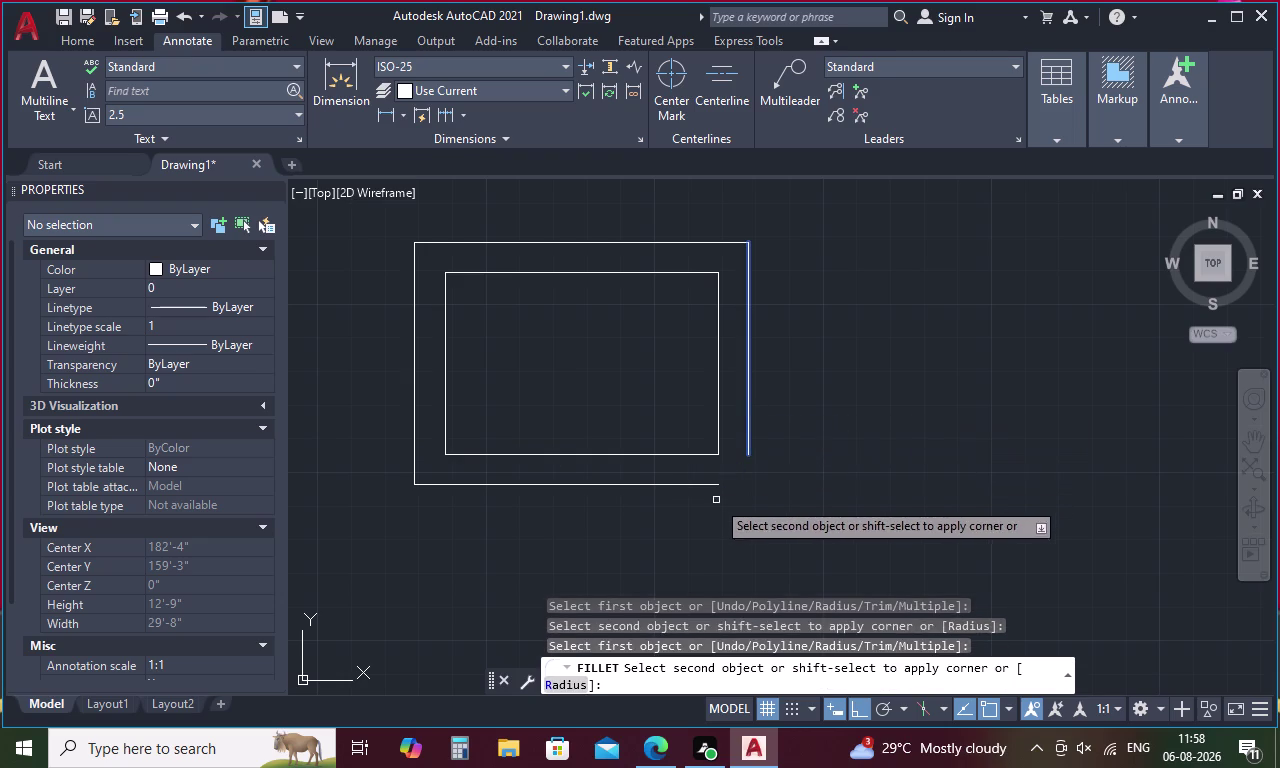
click(704, 478)
click(702, 486)
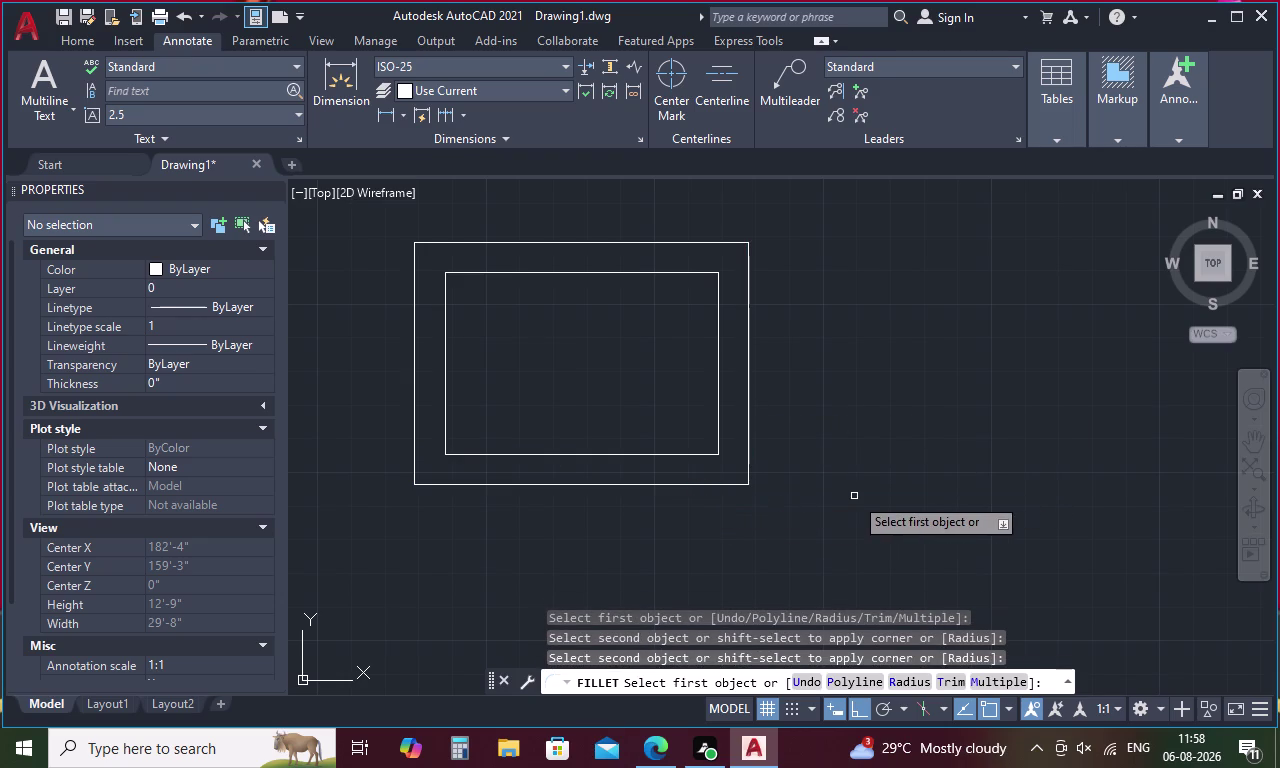
key(Escape)
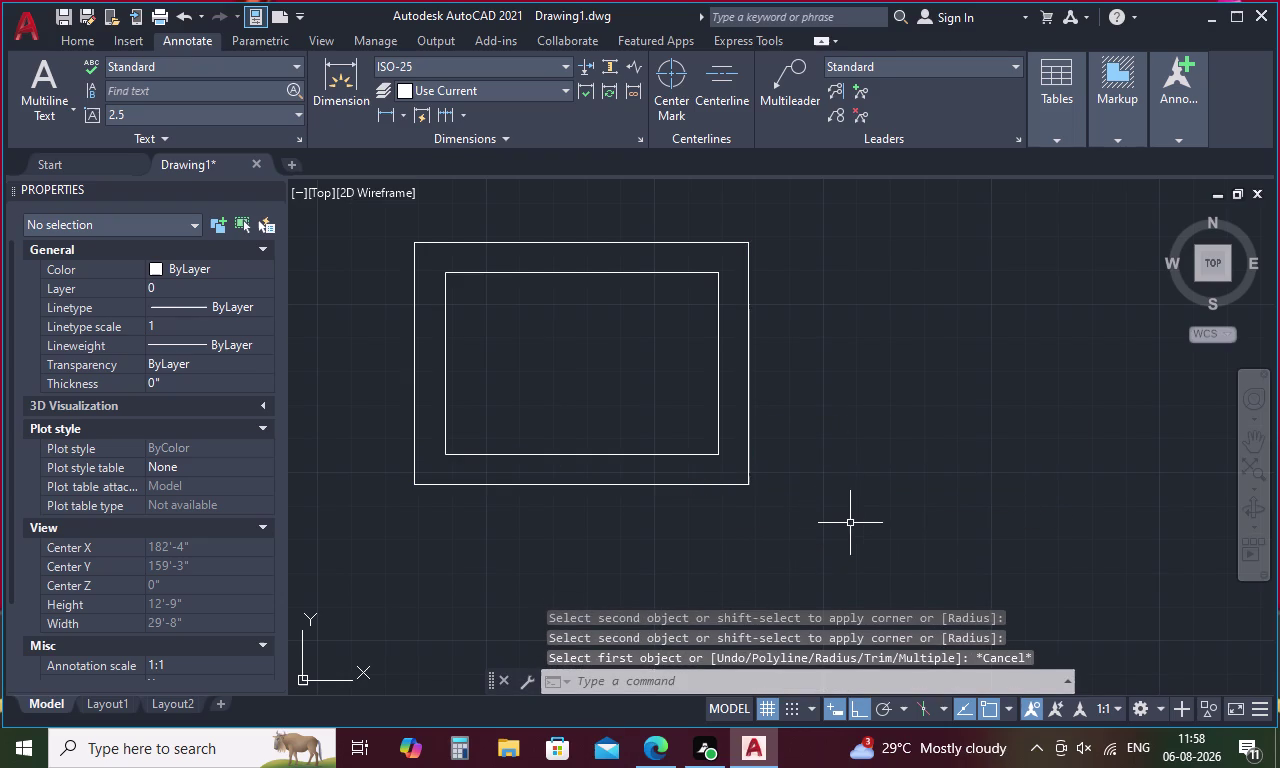
Offset the room's outer right wall line 15'8" to the right.
text(O)
key(space)
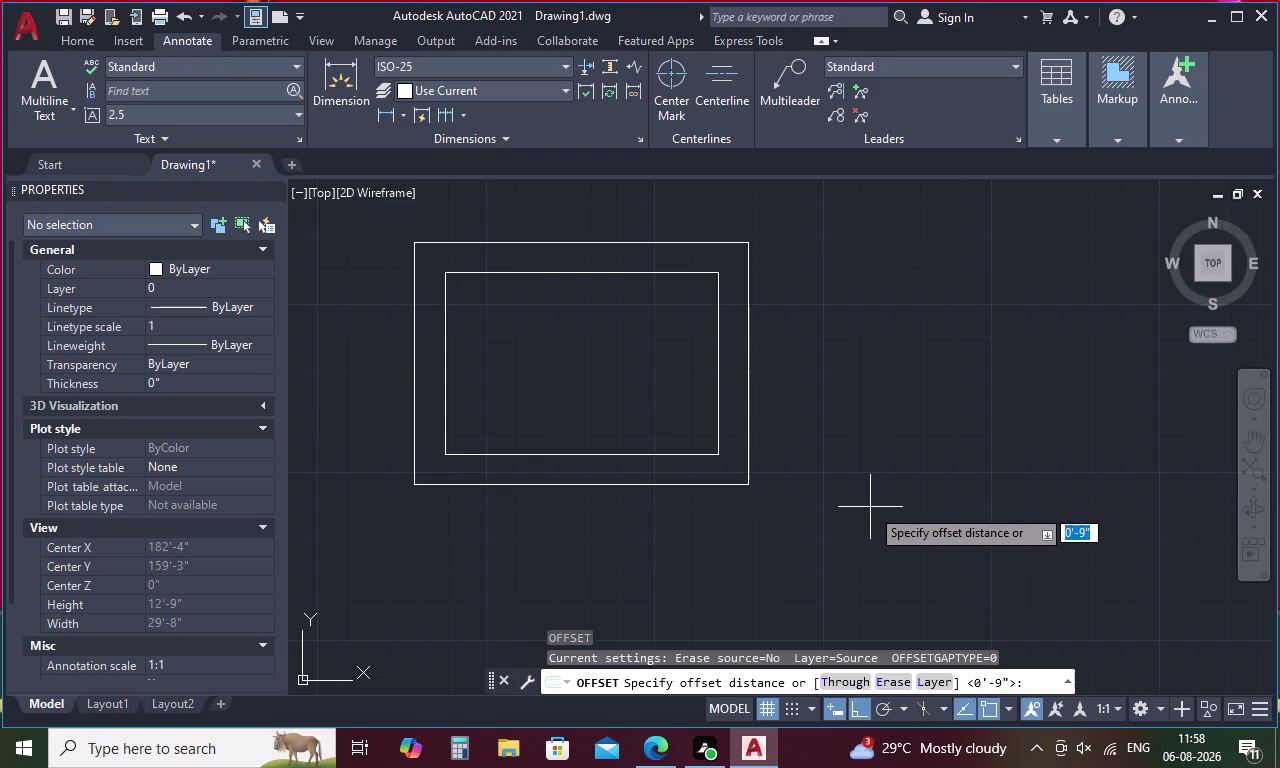
text(15)
text(')
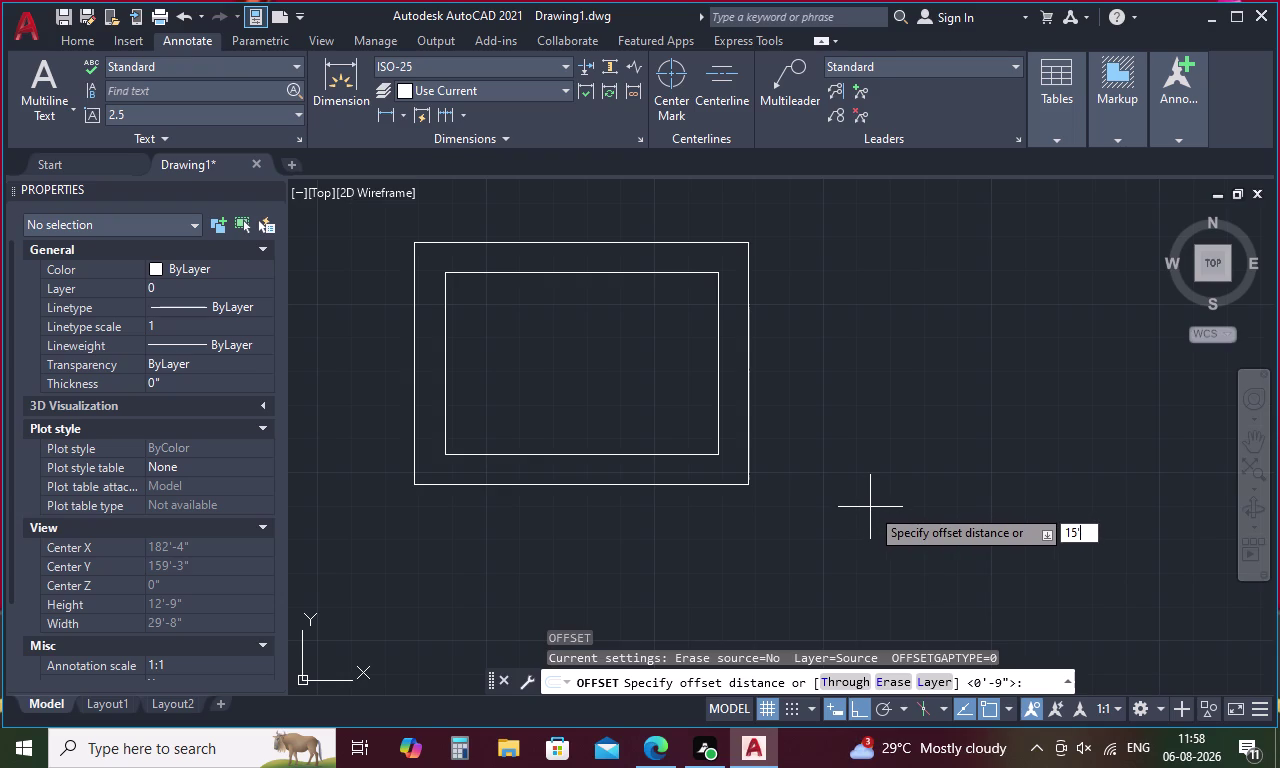
text(8)
key(shift+quotedbl)
key(Return)
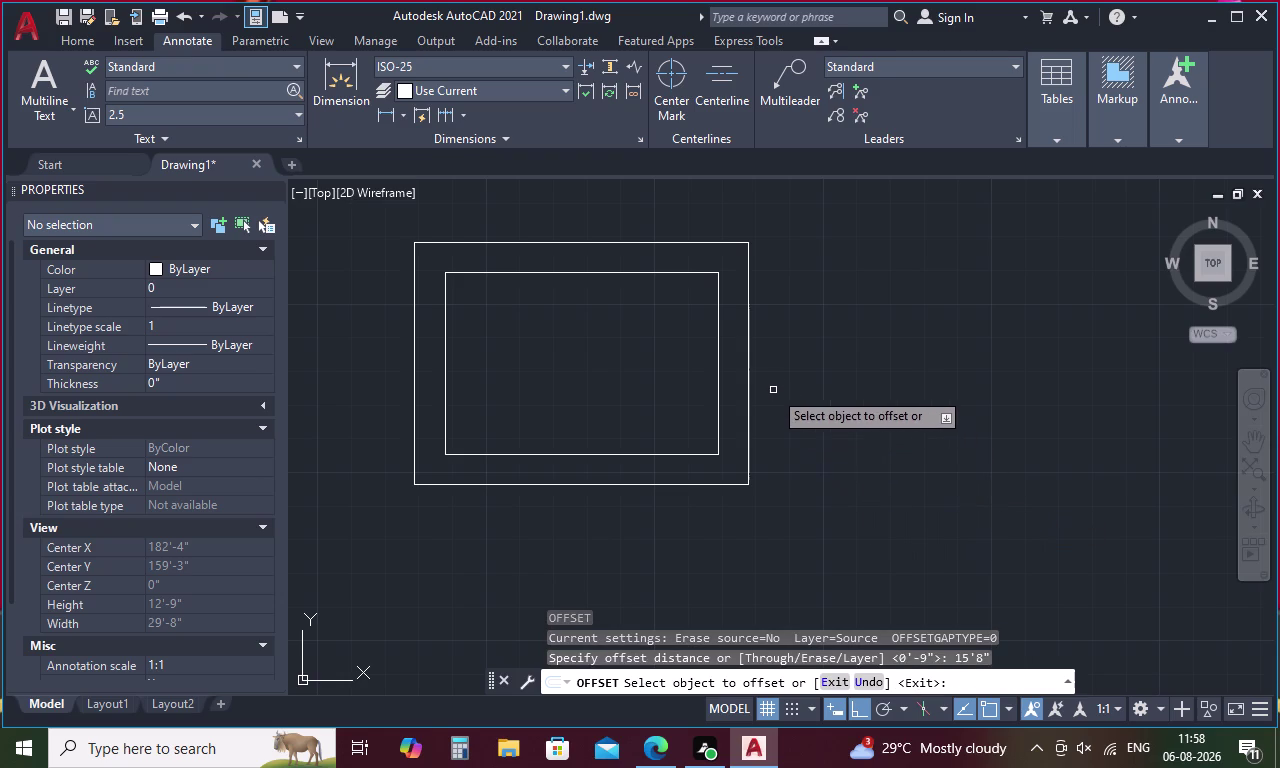
click(746, 365)
click(989, 368)
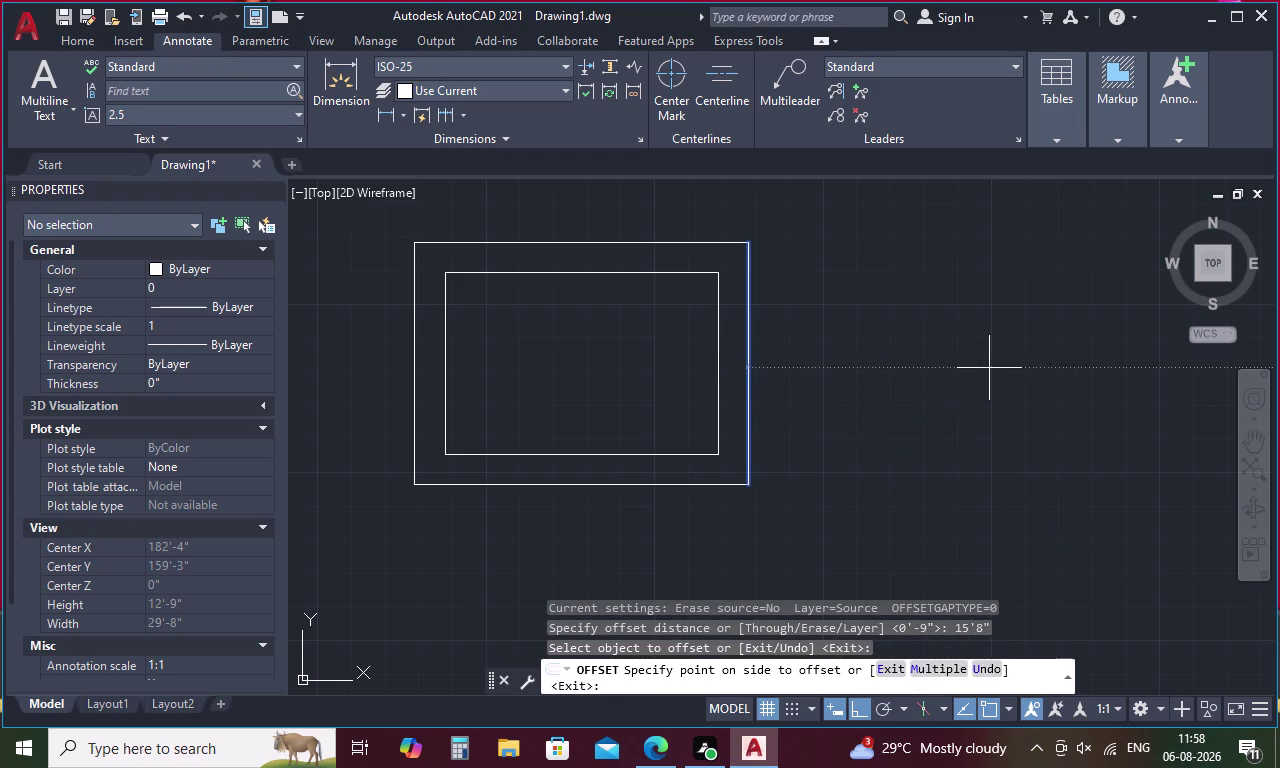
scroll(down, 3)
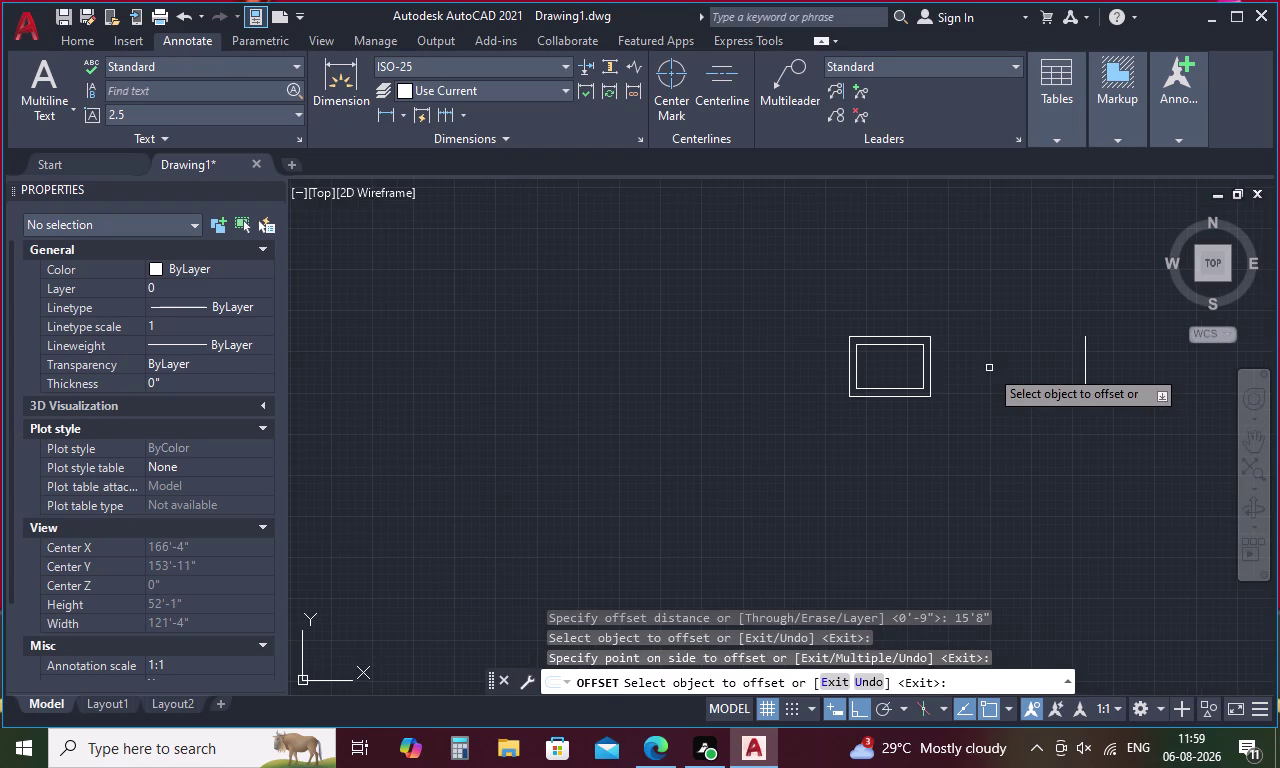
middle_drag(989, 368, 784, 437)
scroll(up, 3)
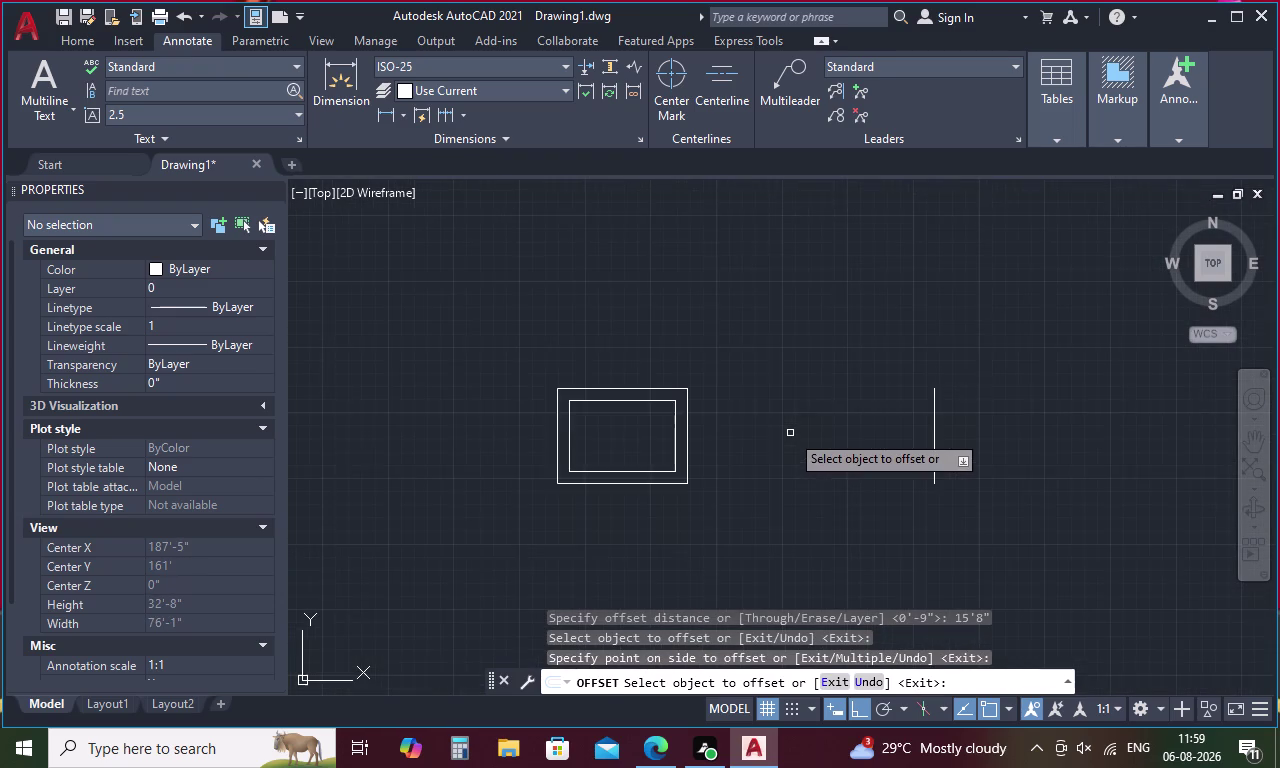
scroll(up, 3)
key(Escape)
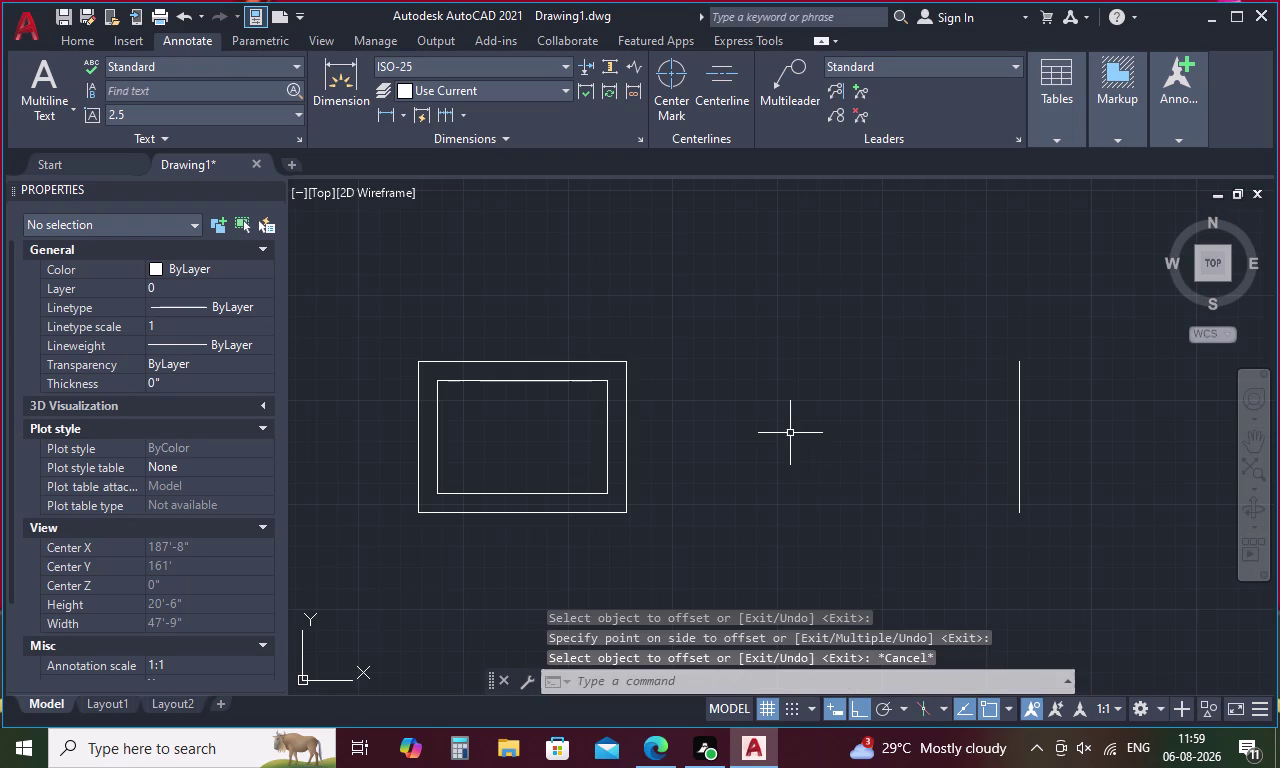
text(L)
key(space)
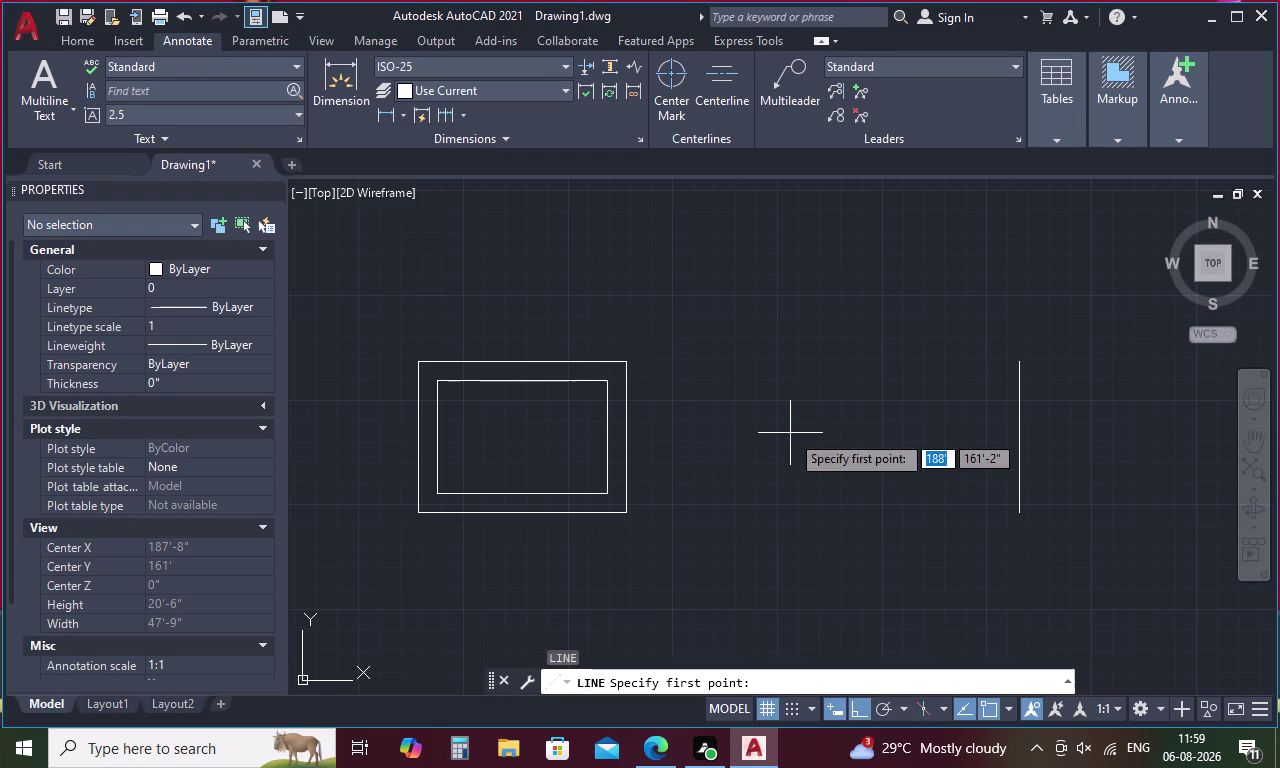
Draw a line from the room's outer top-right corner to the far wall's top.
click(628, 357)
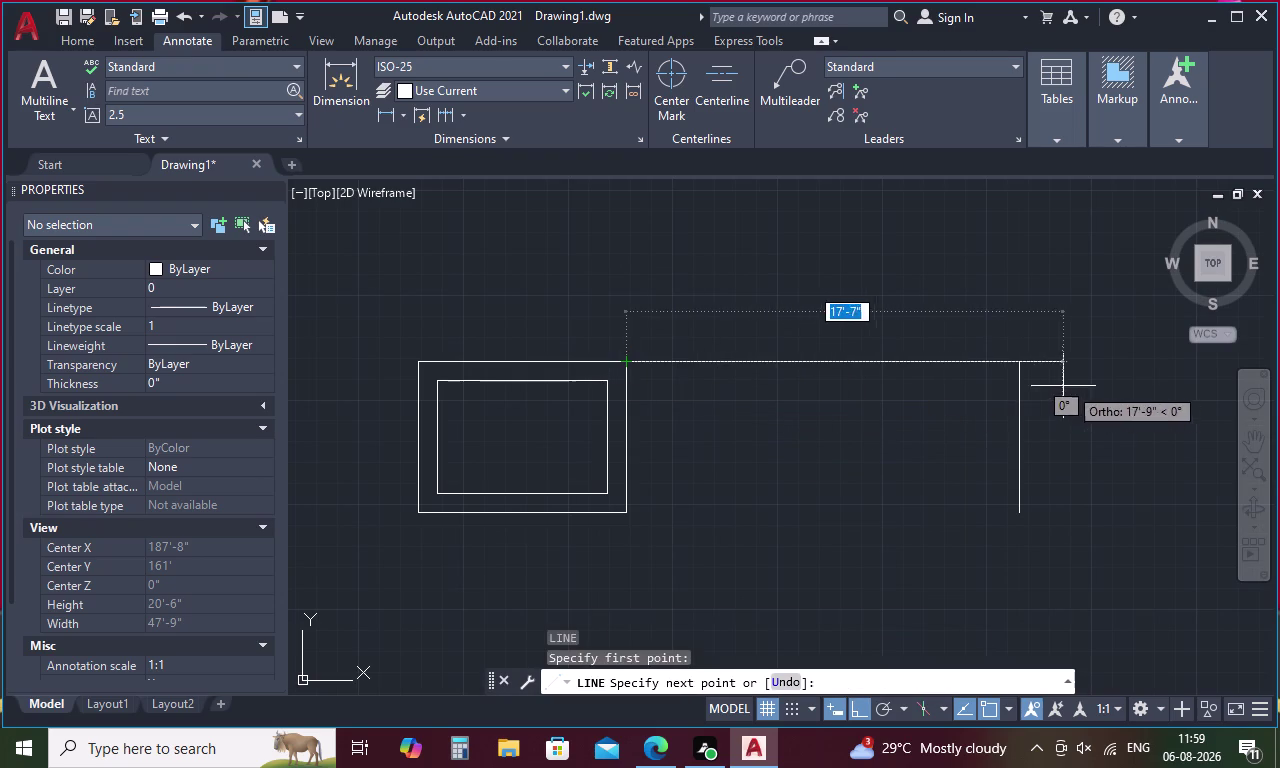
click(1020, 362)
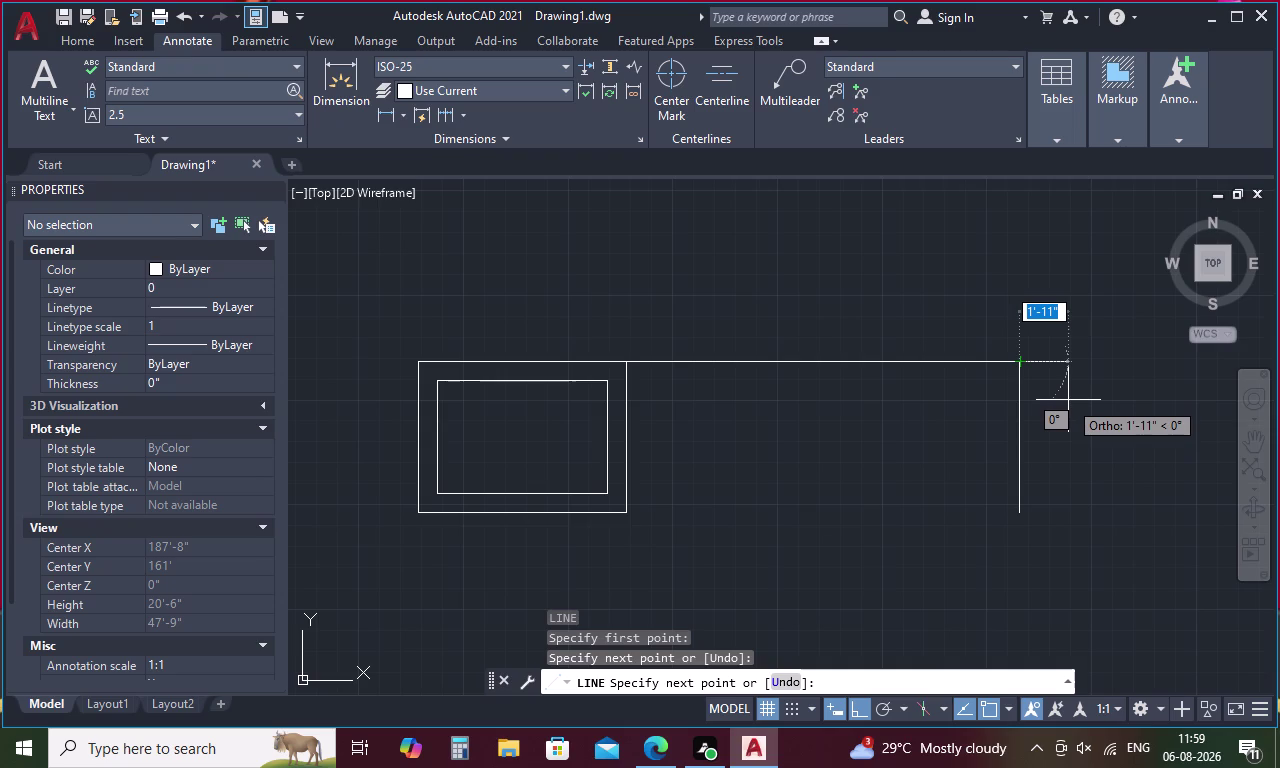
key(Escape)
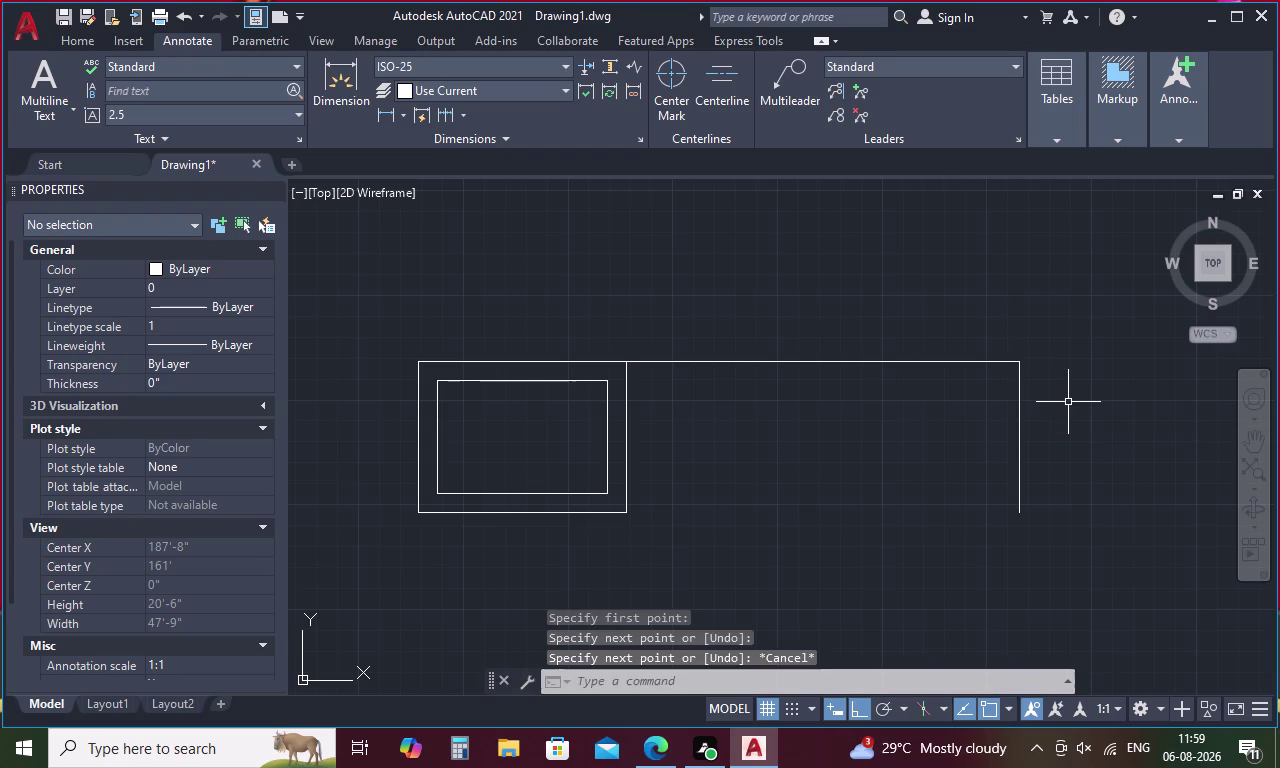
text(O)
key(space)
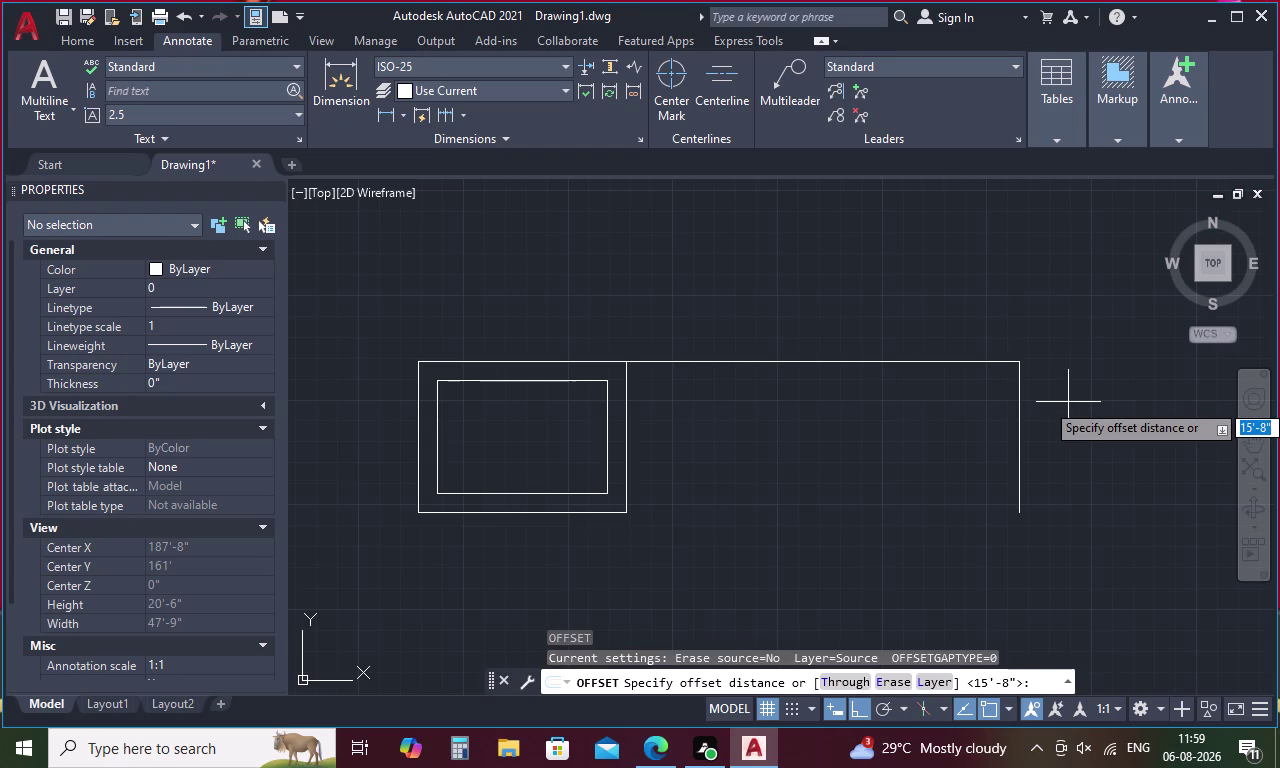
Attempt an 11' offset, then cancel it.
text(11')
key(space)
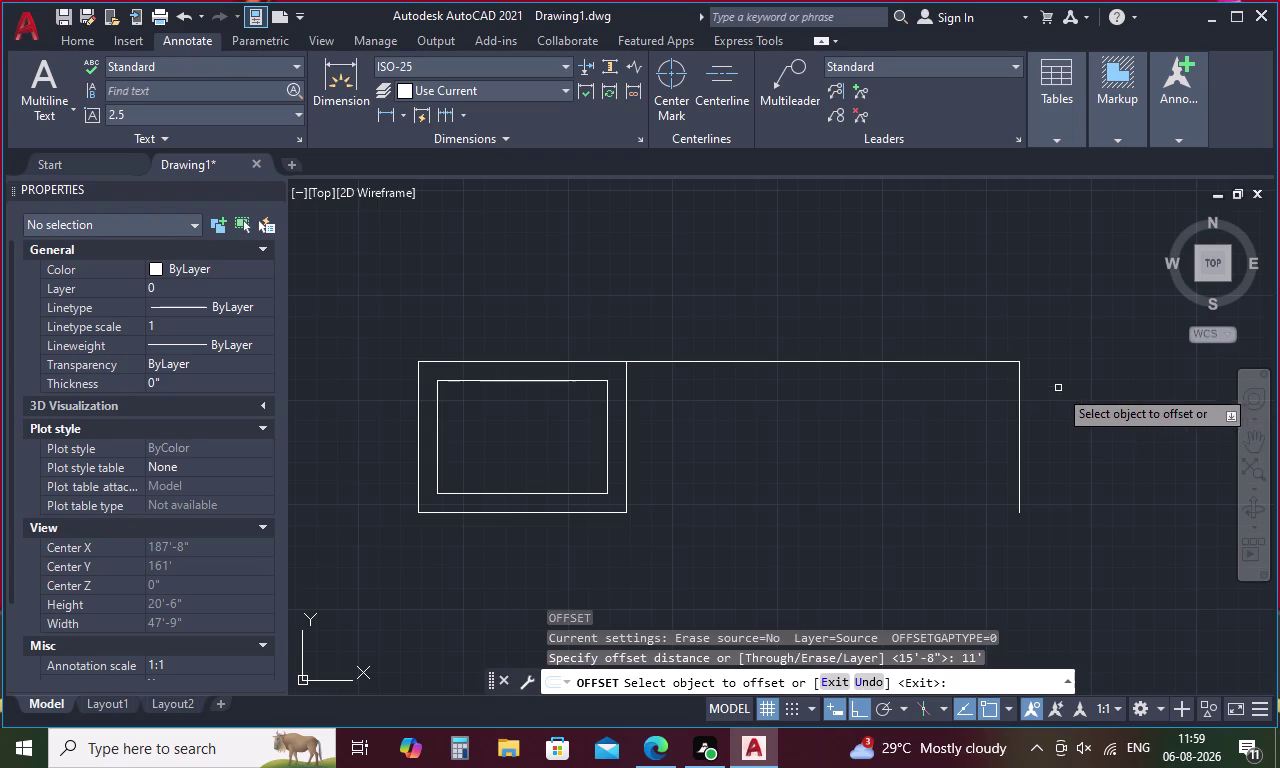
click(973, 361)
click(938, 504)
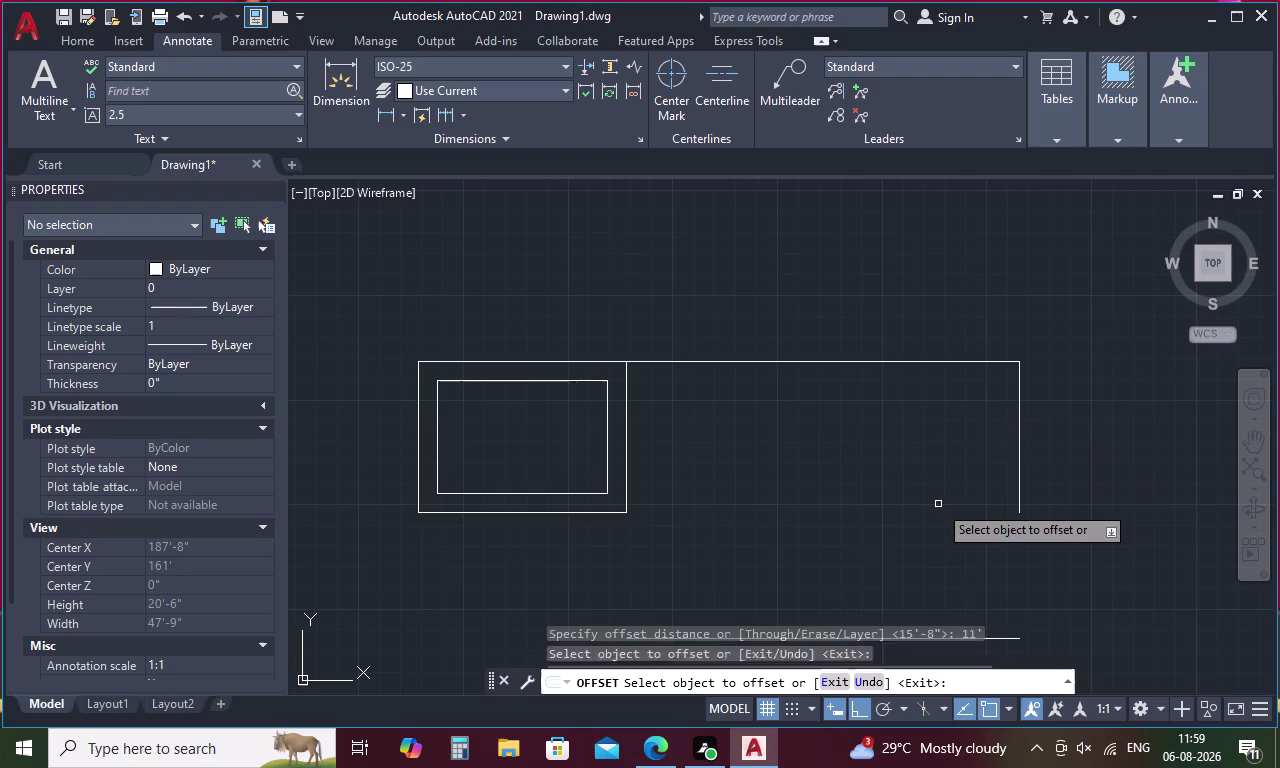
key(Escape)
key(o)
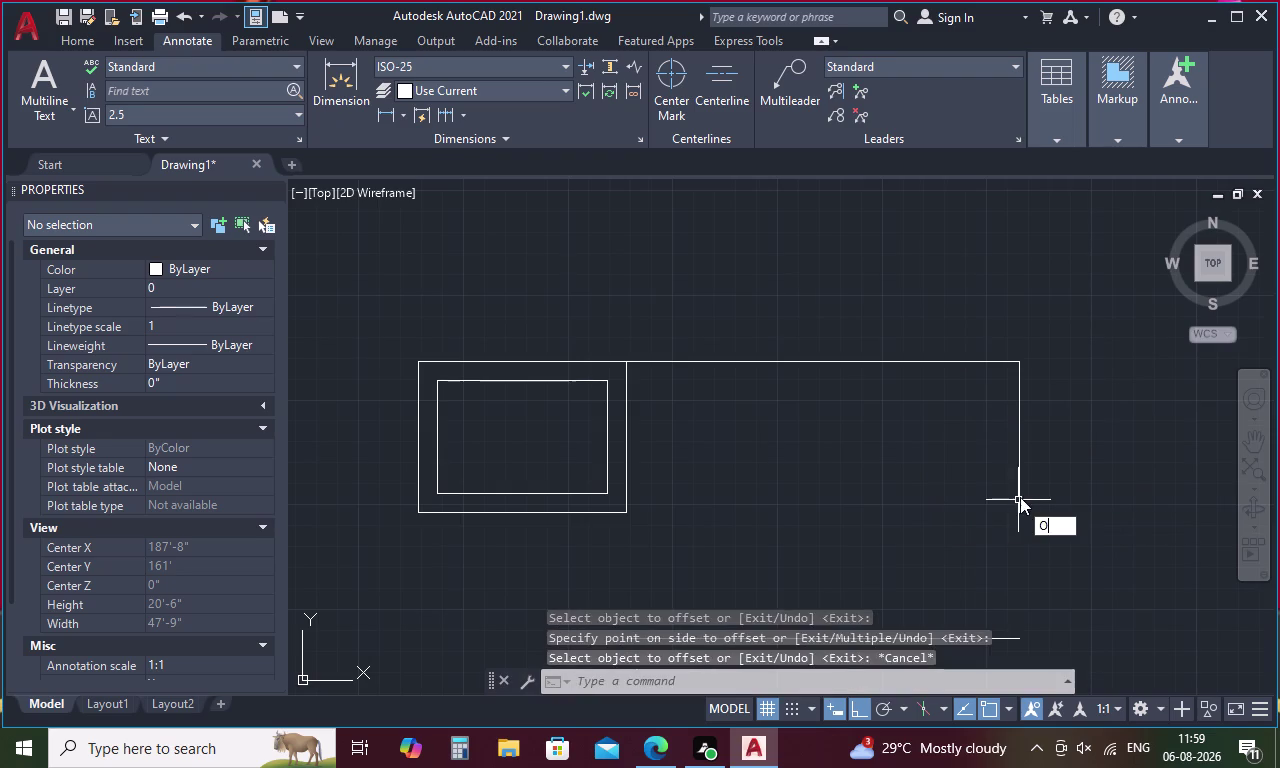
key(space)
Offset the right room's top, right and bottom wall lines 9 inward.
text(9)
key(Return)
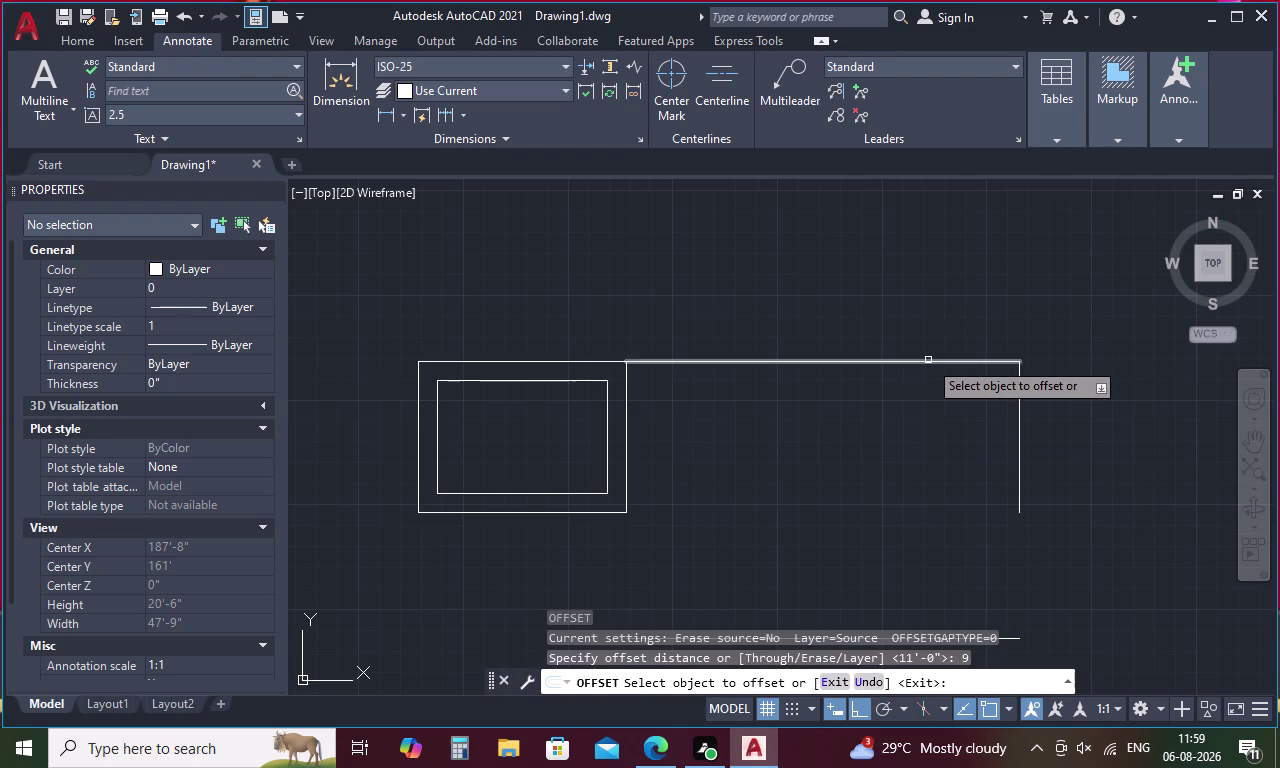
click(928, 360)
click(932, 406)
click(1020, 434)
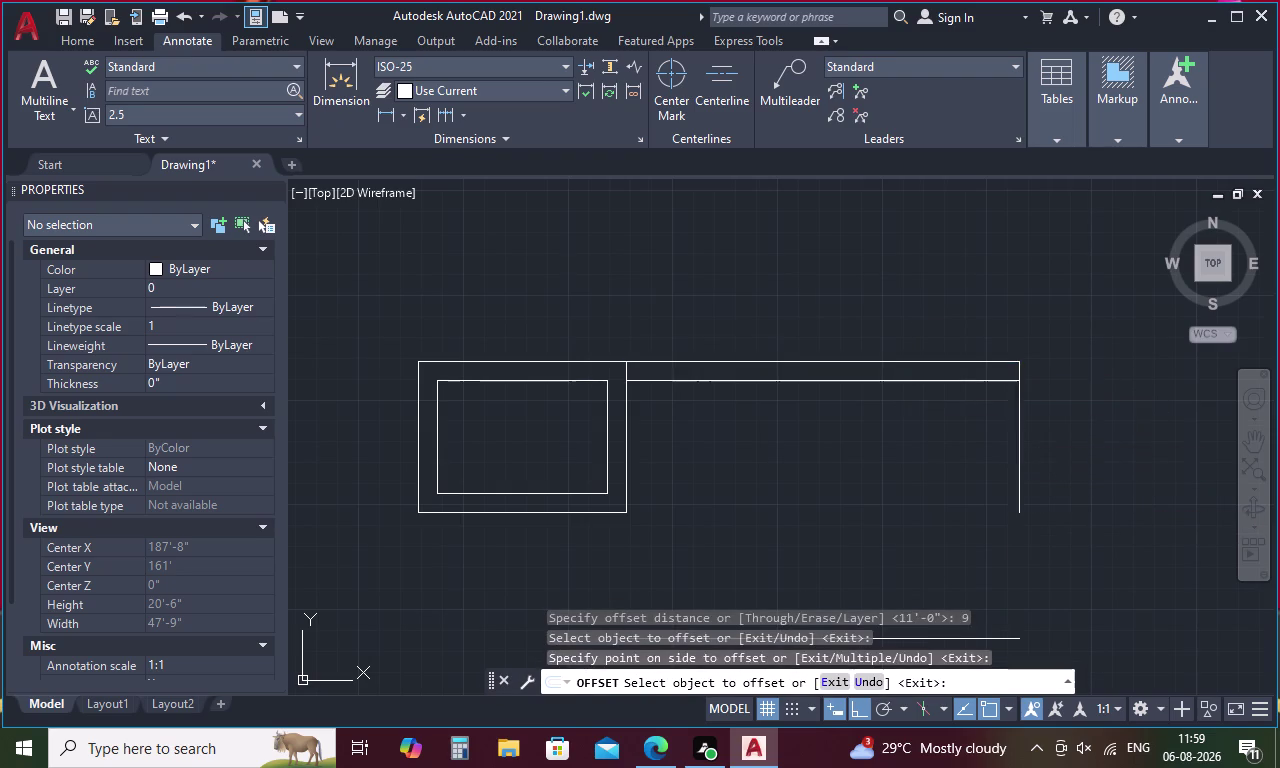
click(1064, 428)
scroll(down, 3)
middle_drag(1033, 489, 970, 393)
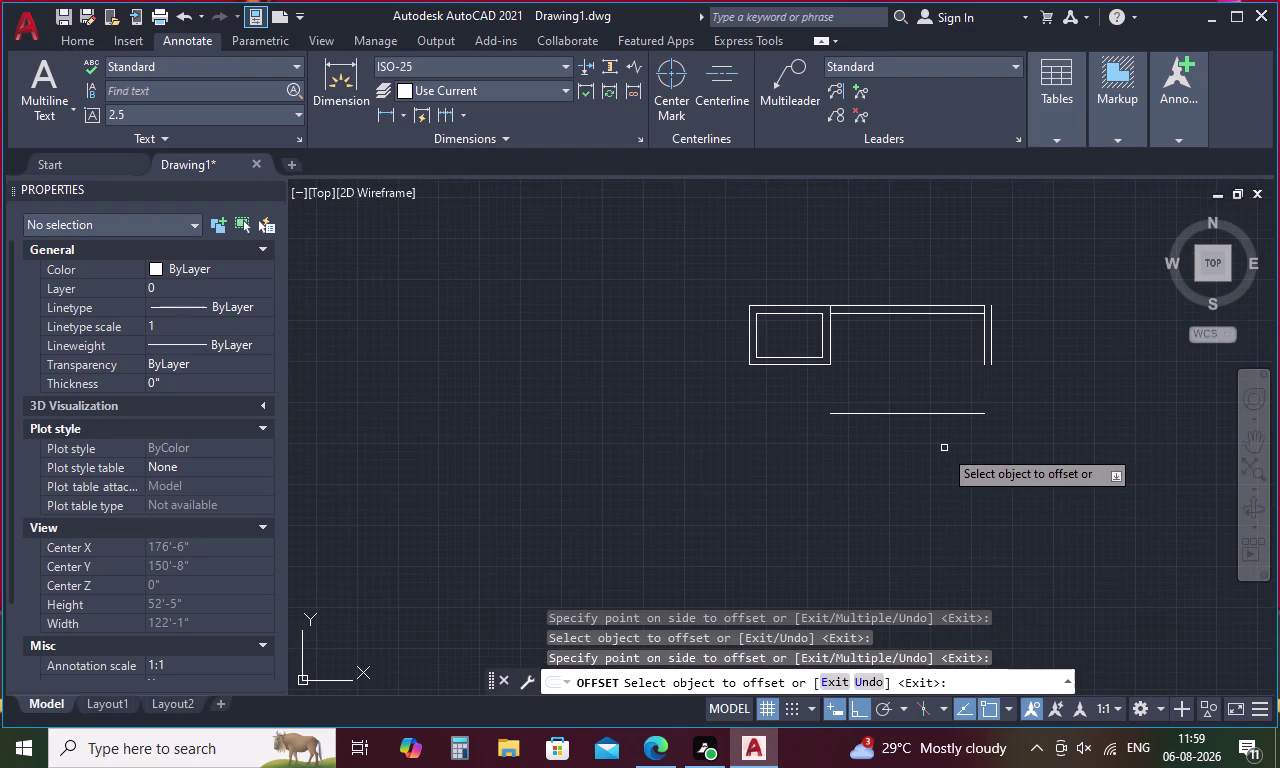
click(939, 416)
click(934, 466)
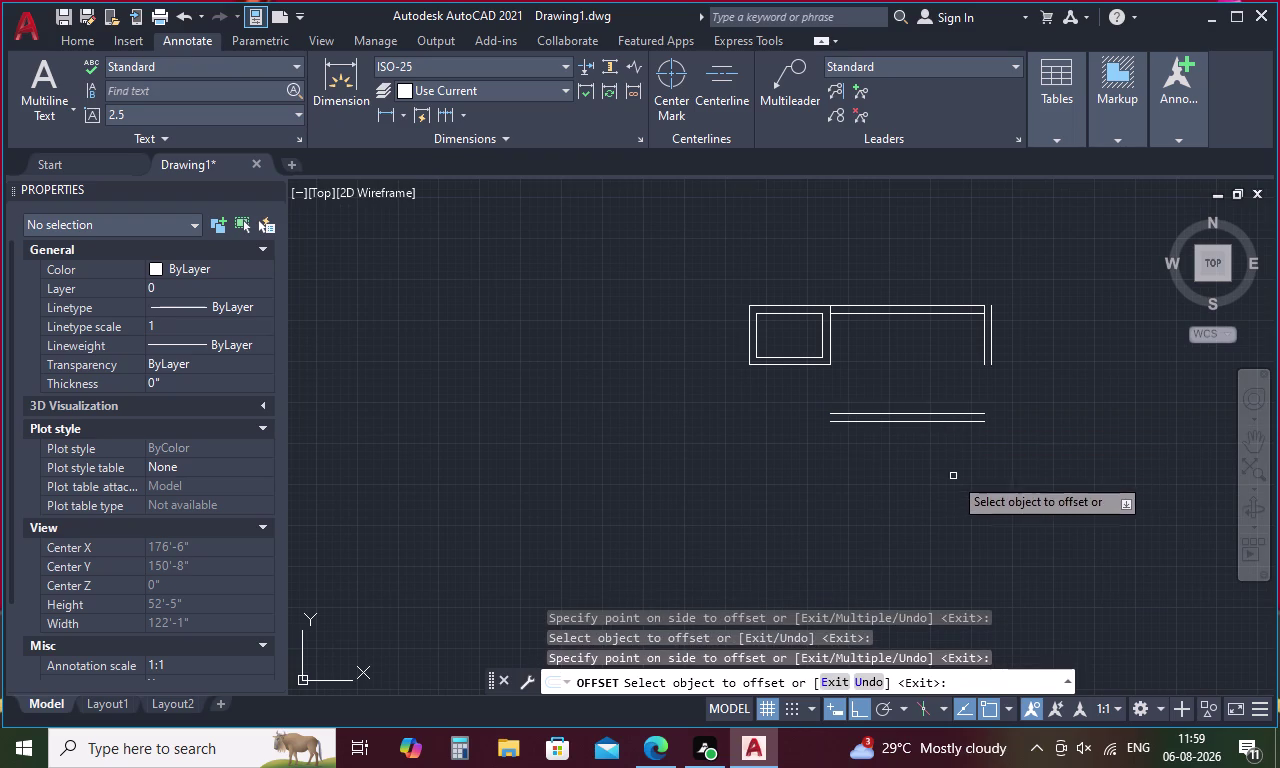
key(Escape)
scroll(up, 3)
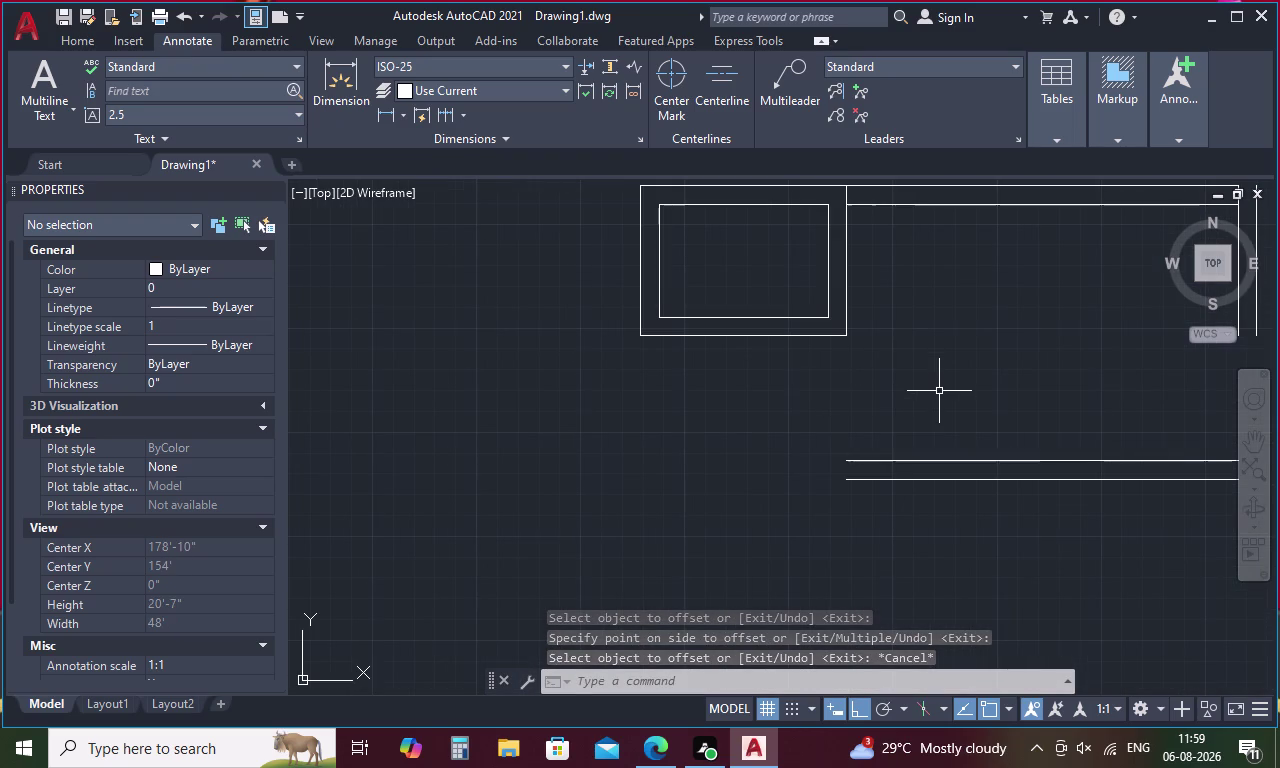
Draw a vertical line from the left room's bottom-right corner down to the bottom wall.
text(L)
key(space)
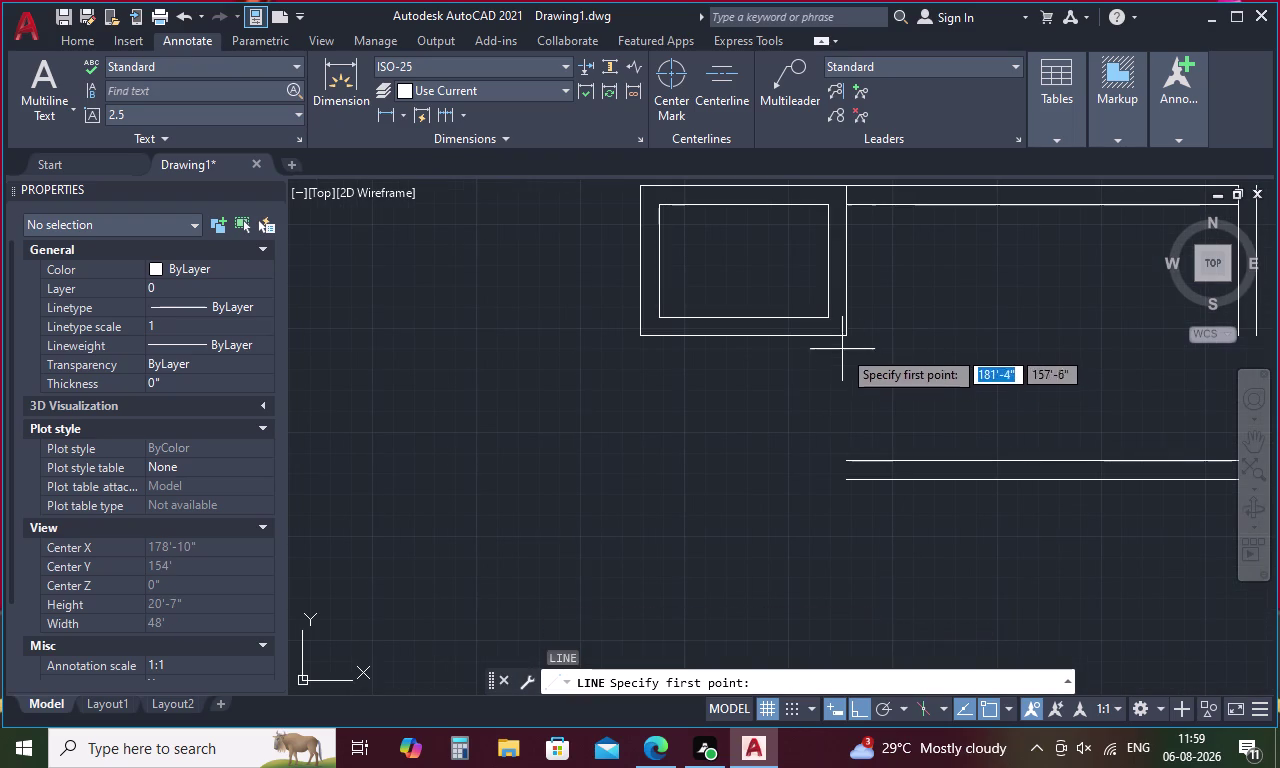
click(851, 340)
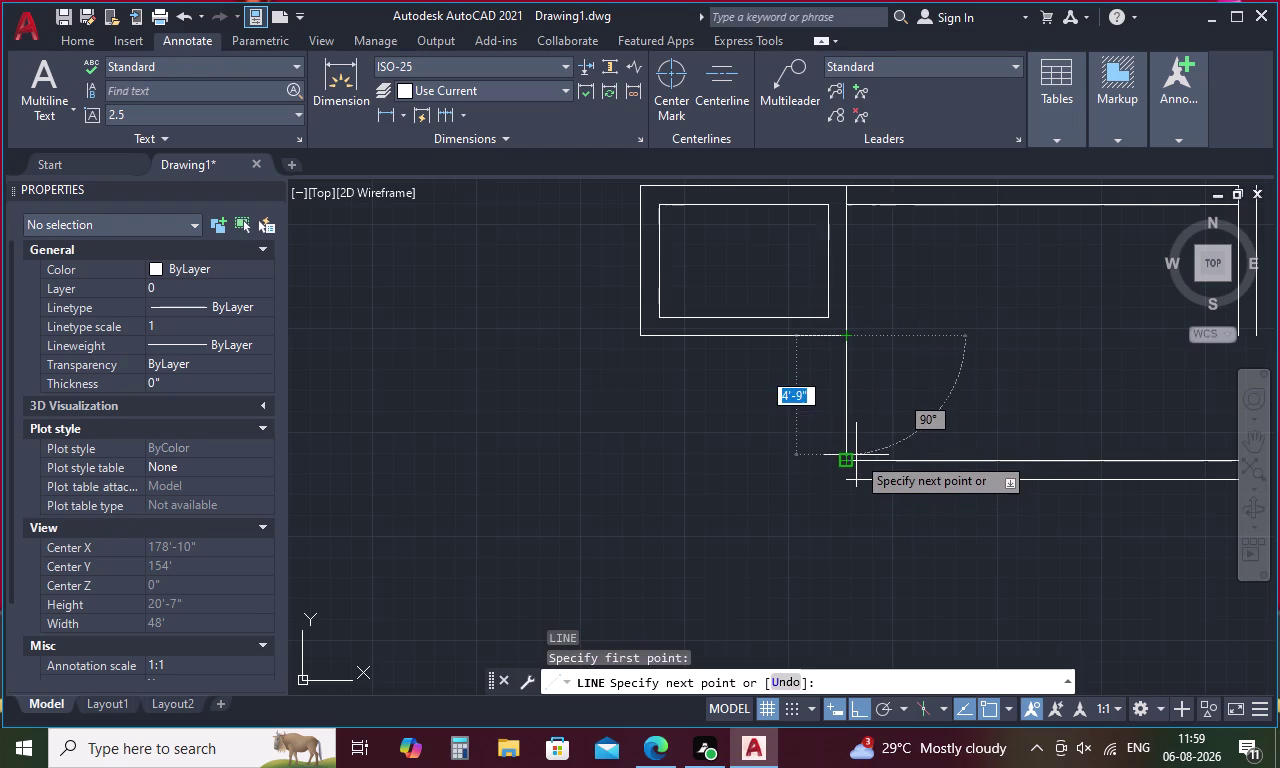
click(849, 462)
key(Escape)
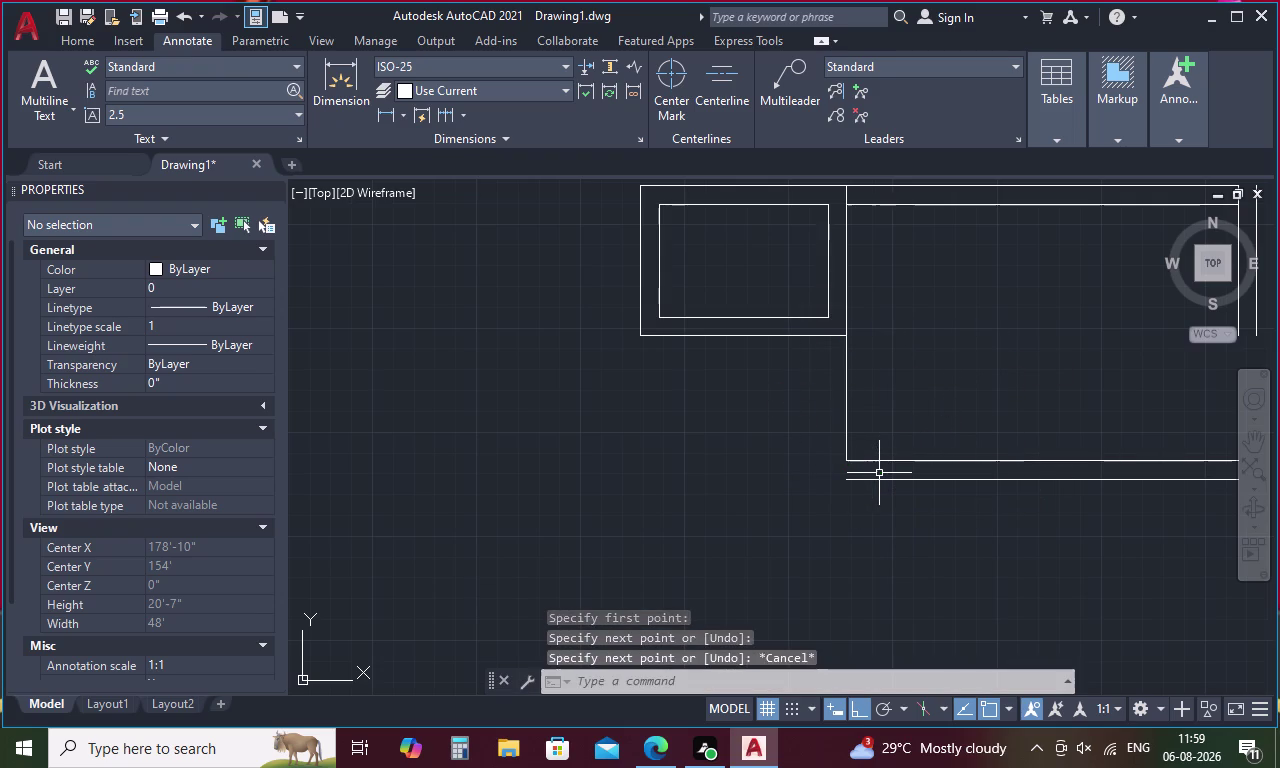
Start the Offset command after recovering from a mistyped distance entry.
key(space)
text(O)
key(Return)
key(0)
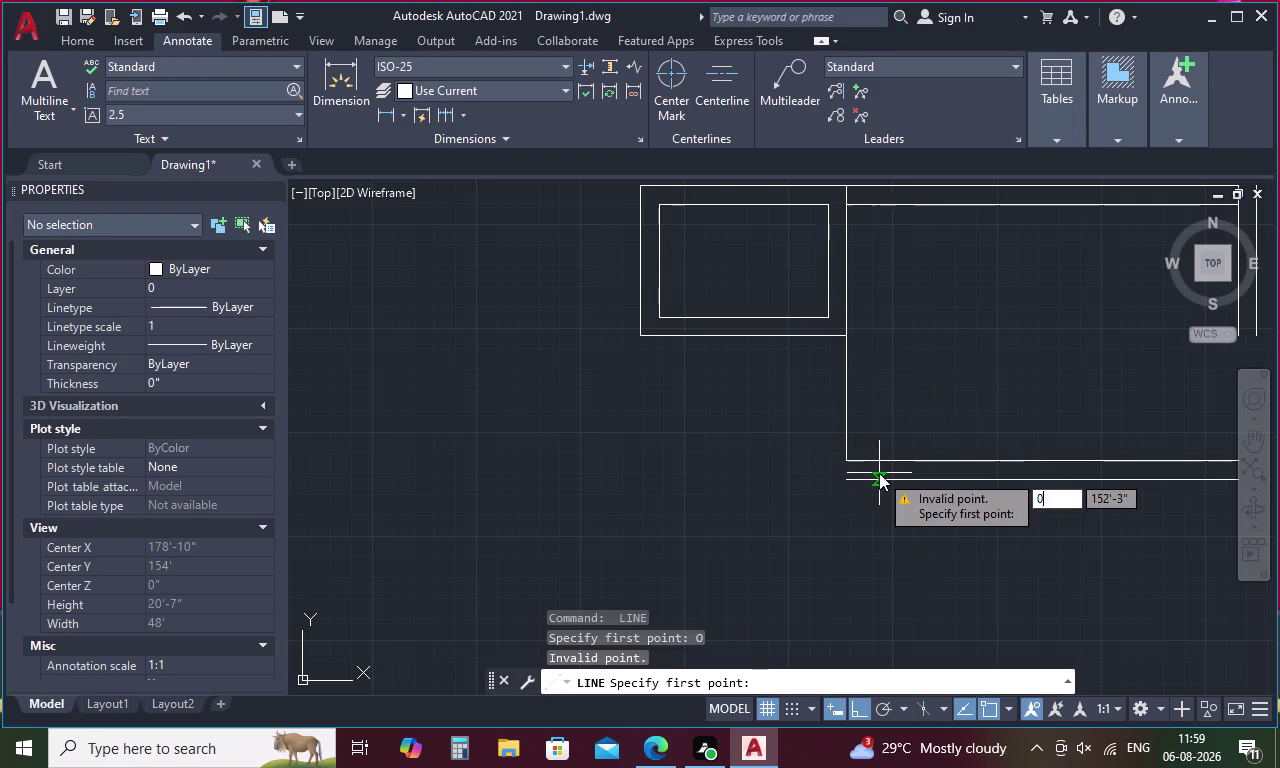
key(BackSpace)
text(9)
key(space)
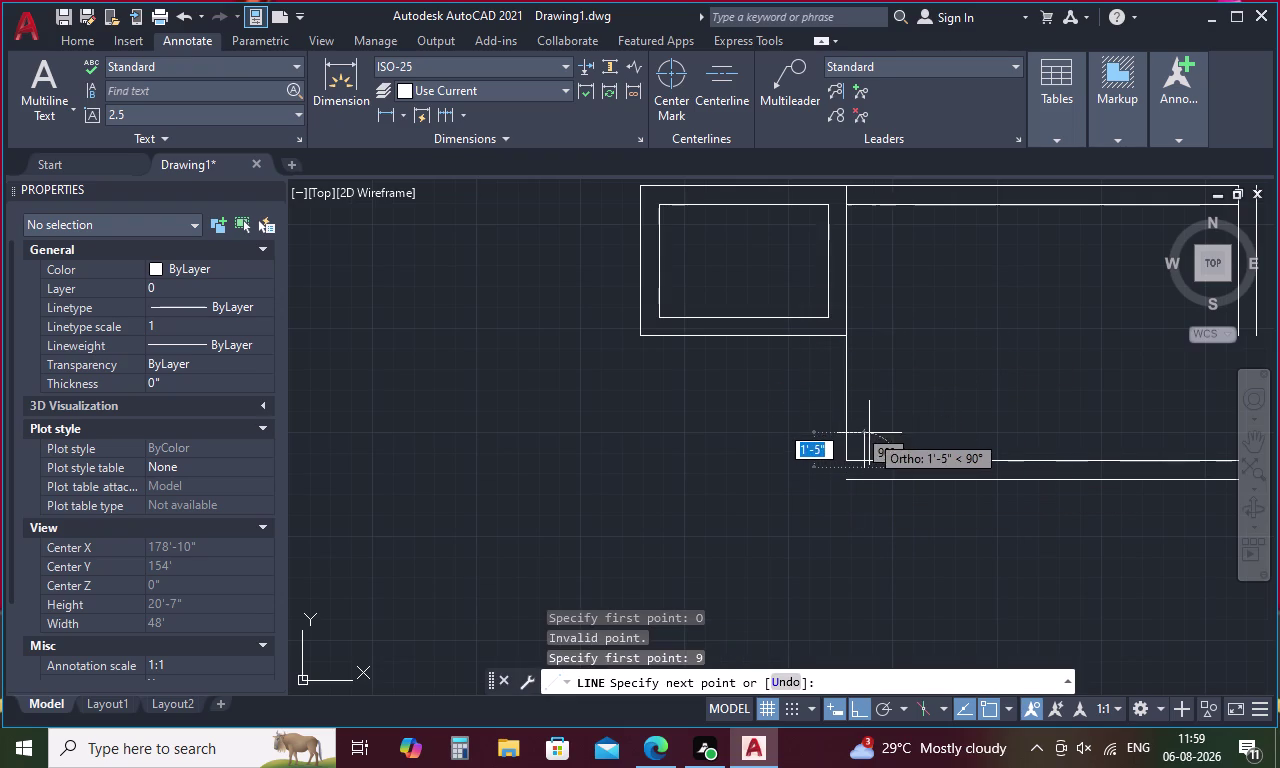
key(Escape)
text(0 P)
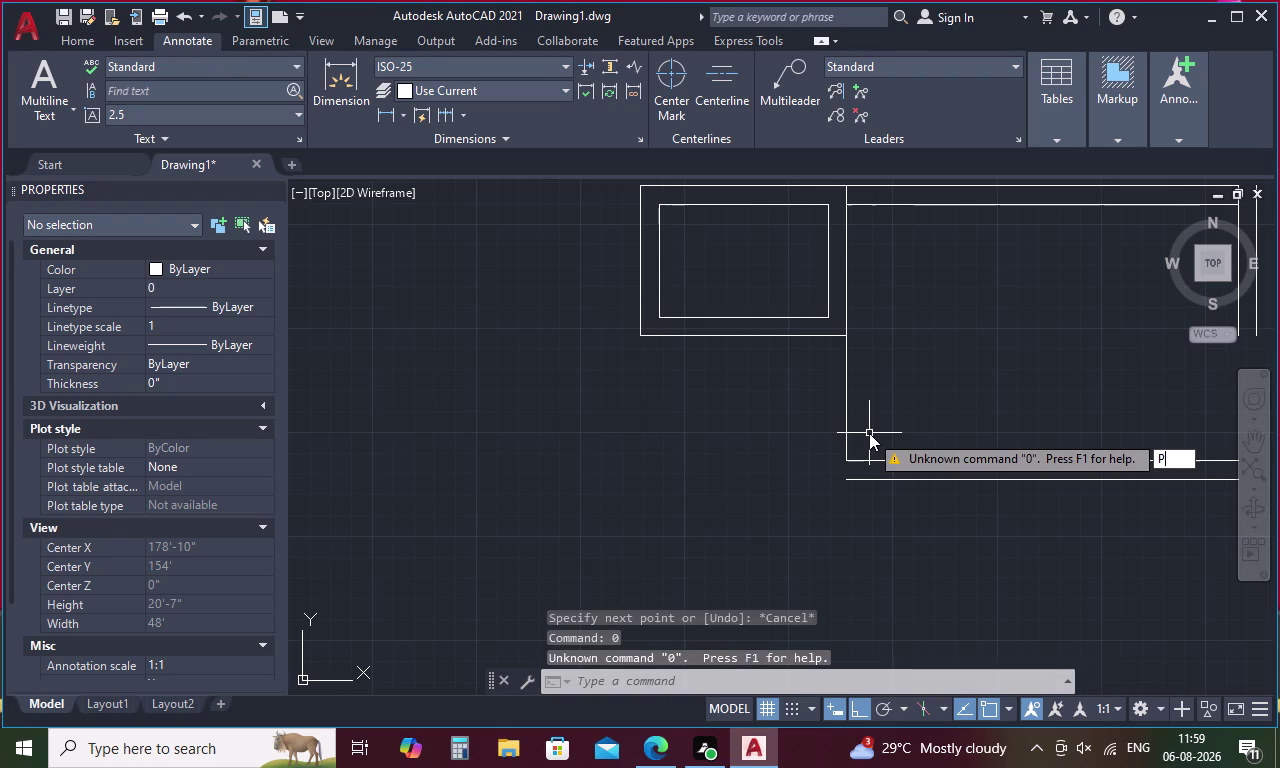
key(BackSpace)
key(BackSpace)
text(O)
key(space)
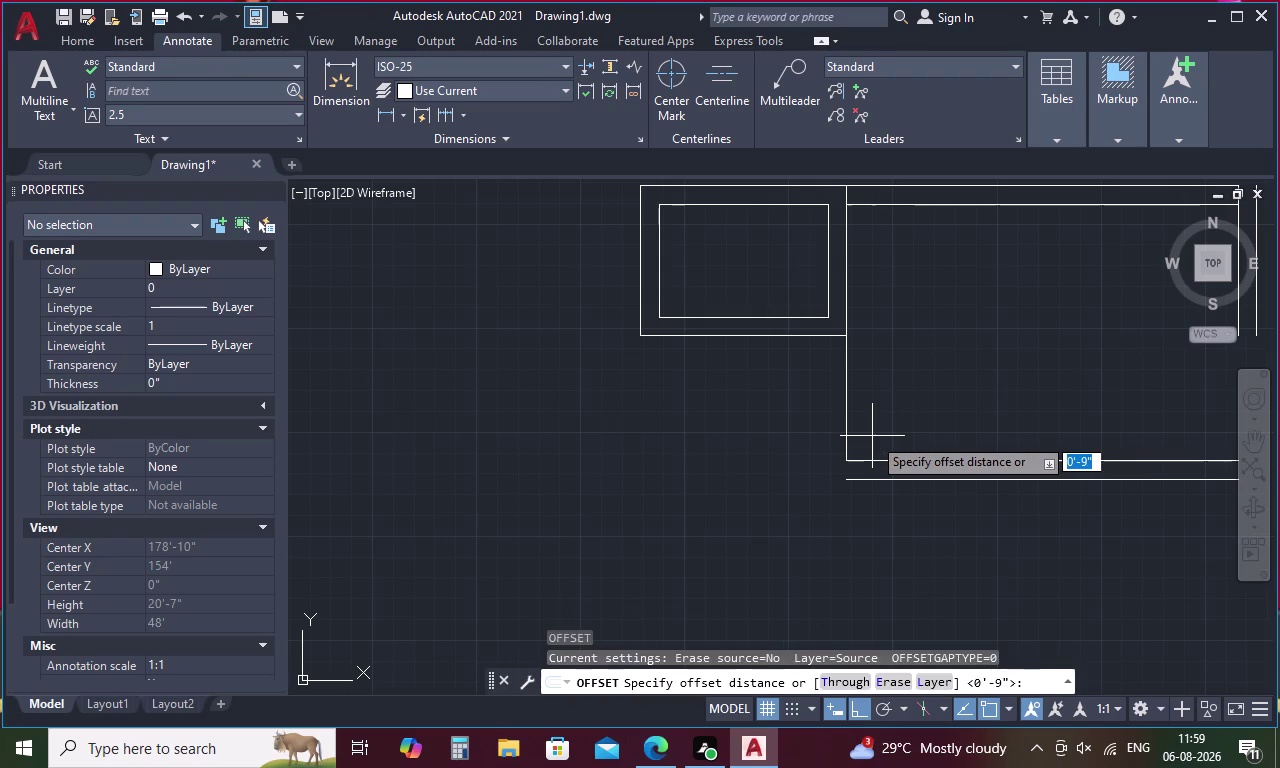
Offset the new vertical wall line 9 units outward to double it.
text(9)
key(space)
click(846, 401)
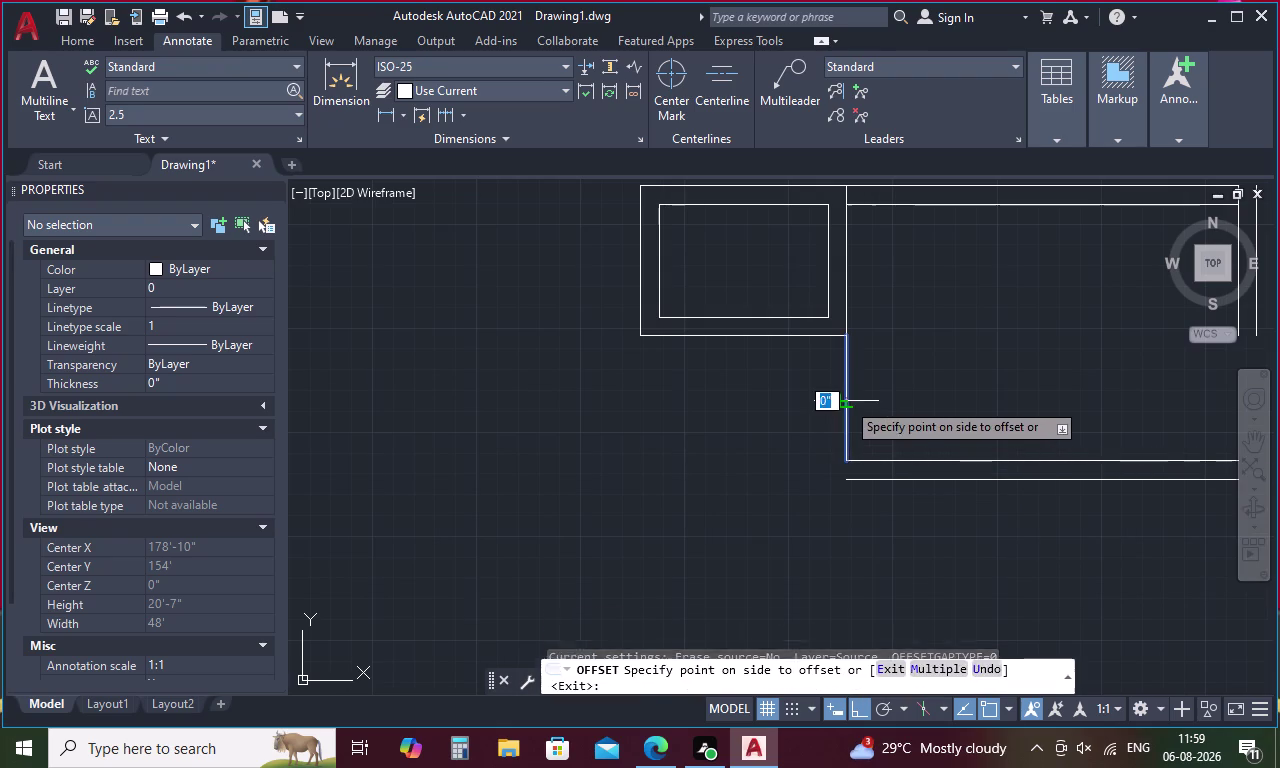
click(835, 402)
key(Escape)
Fillet in Multiple mode to close the outer left-bottom and inner bottom-right corners.
text(F)
key(space)
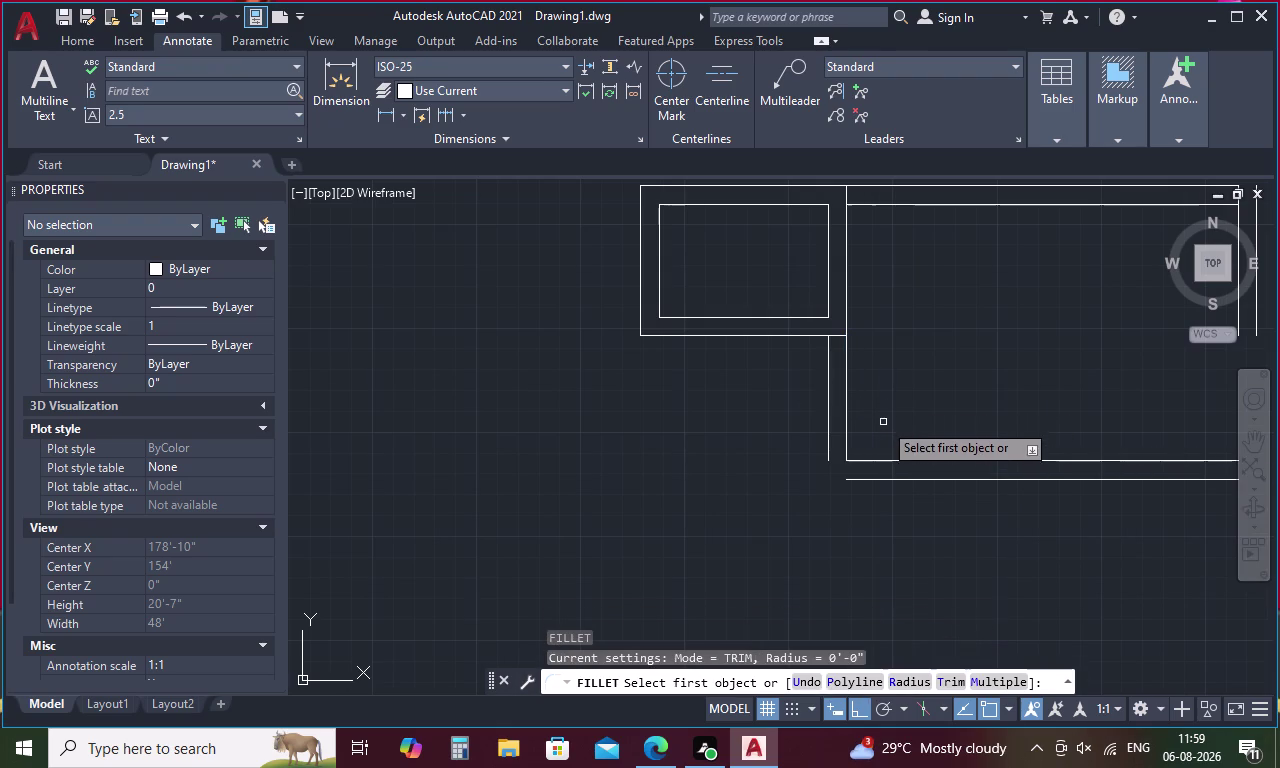
text(M)
key(space)
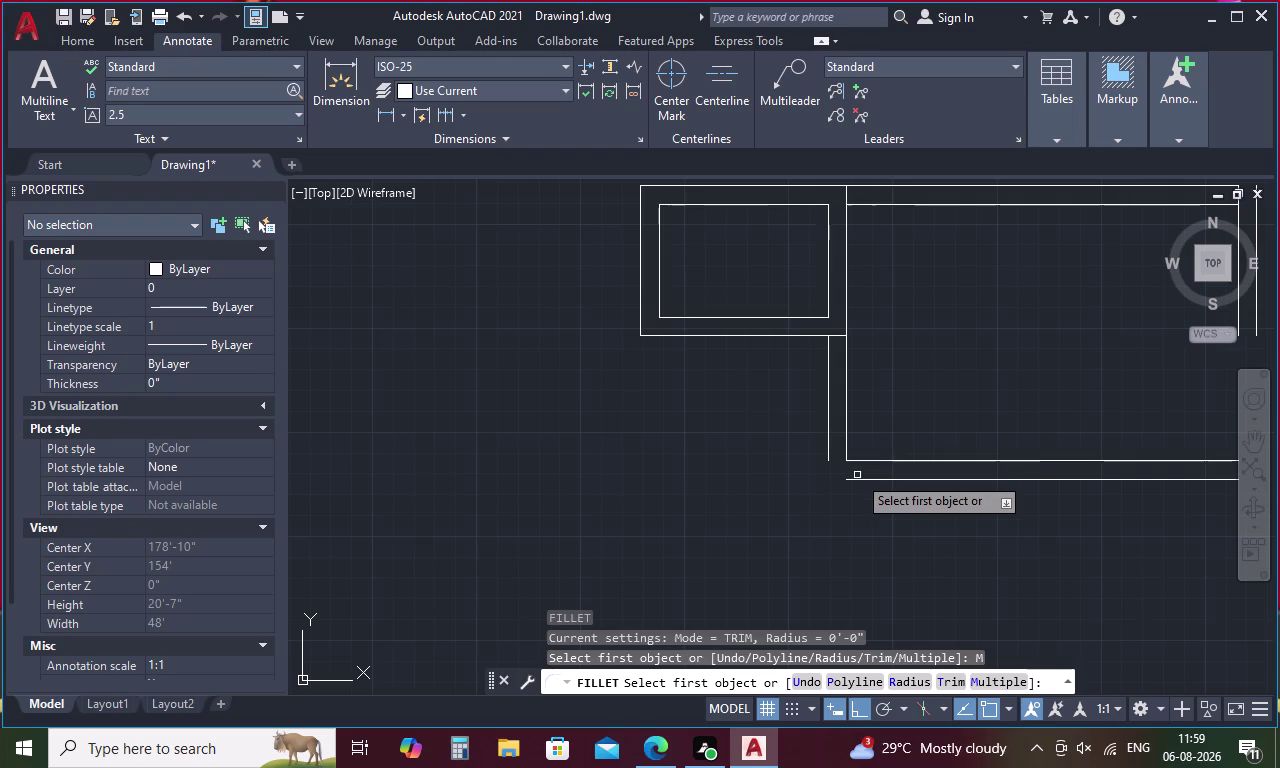
click(863, 480)
click(826, 444)
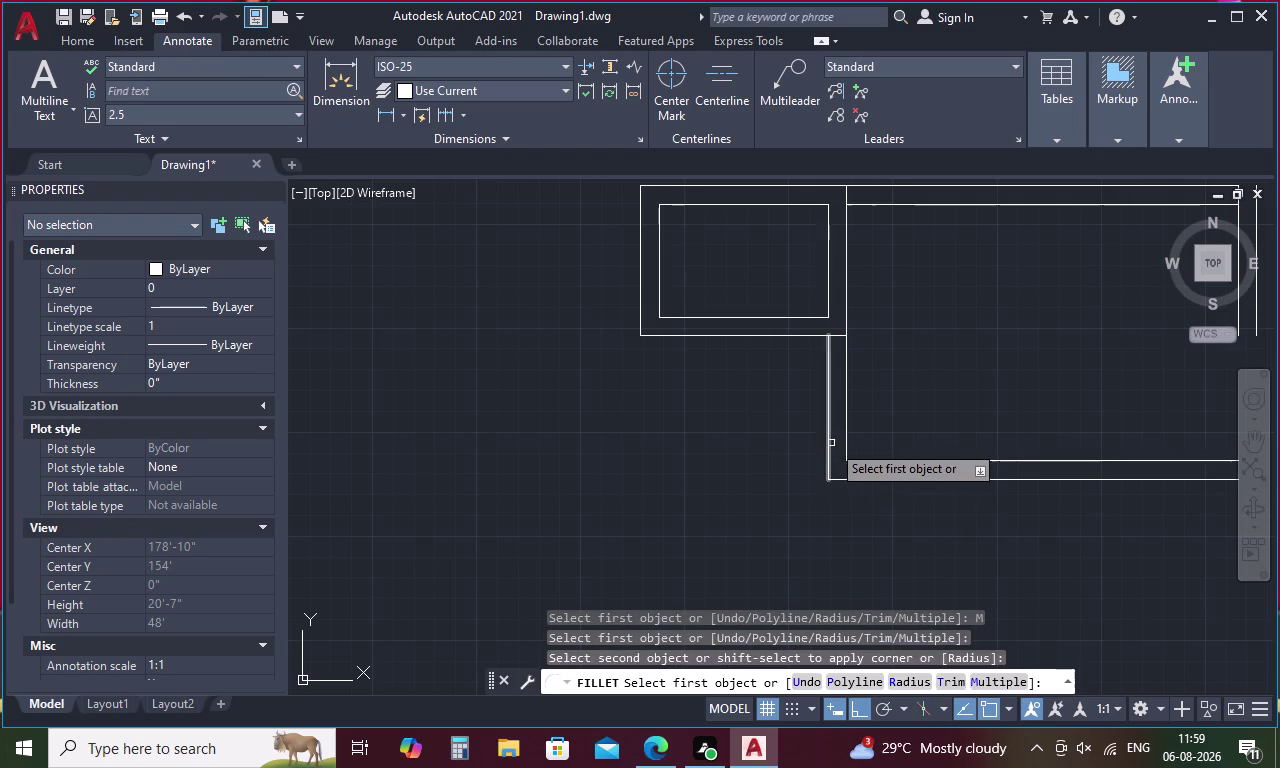
middle_drag(921, 397, 582, 509)
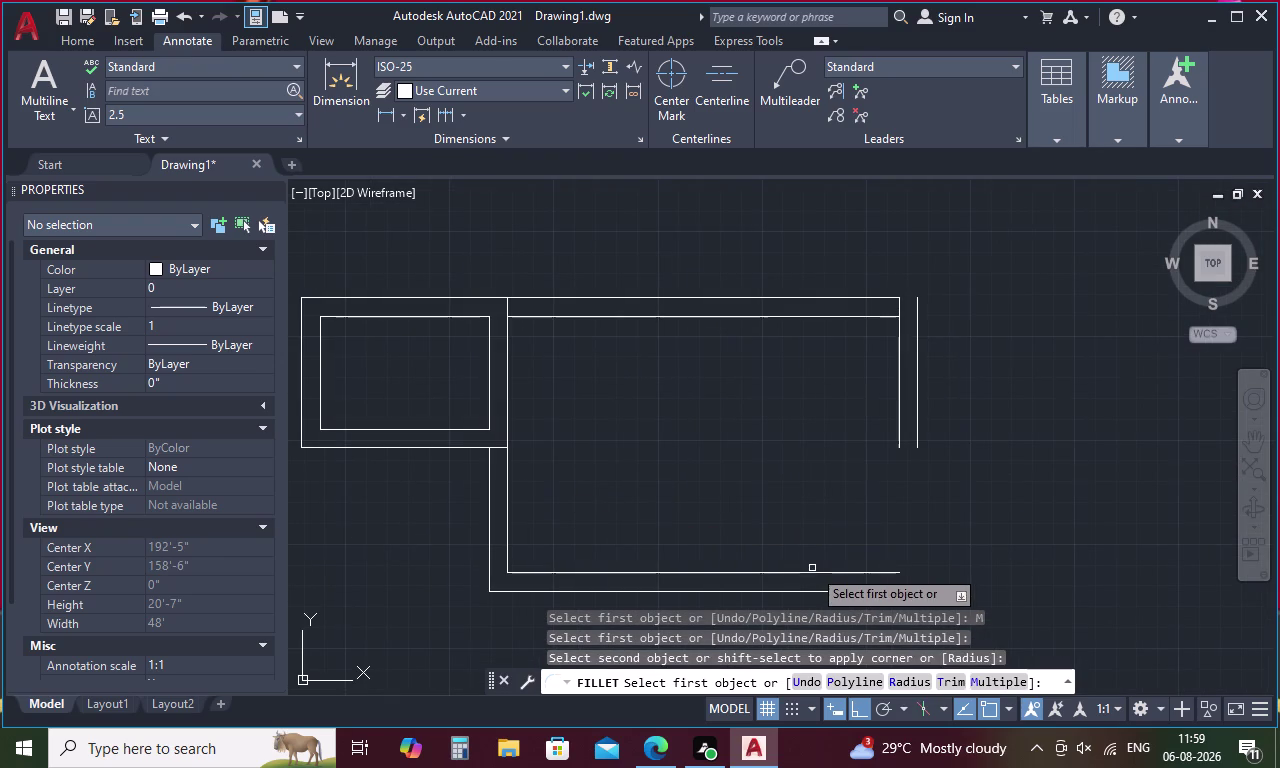
click(847, 570)
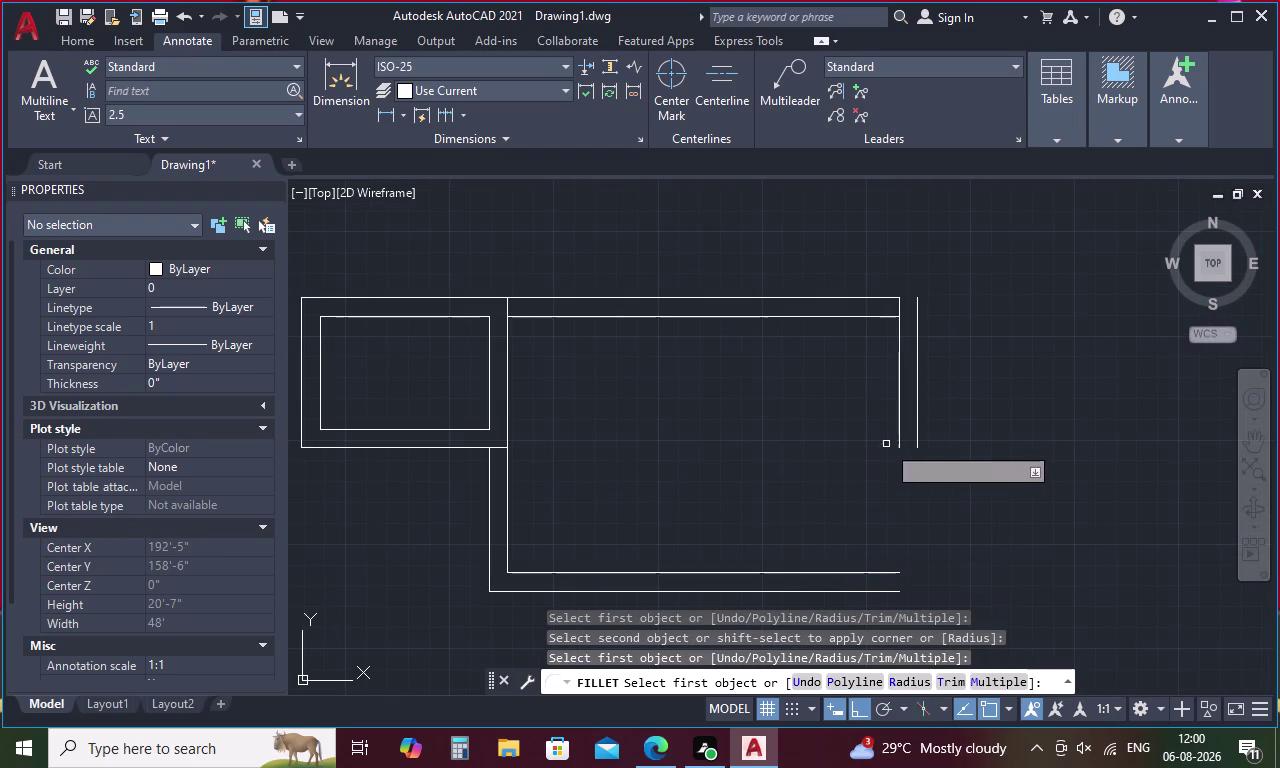
click(876, 573)
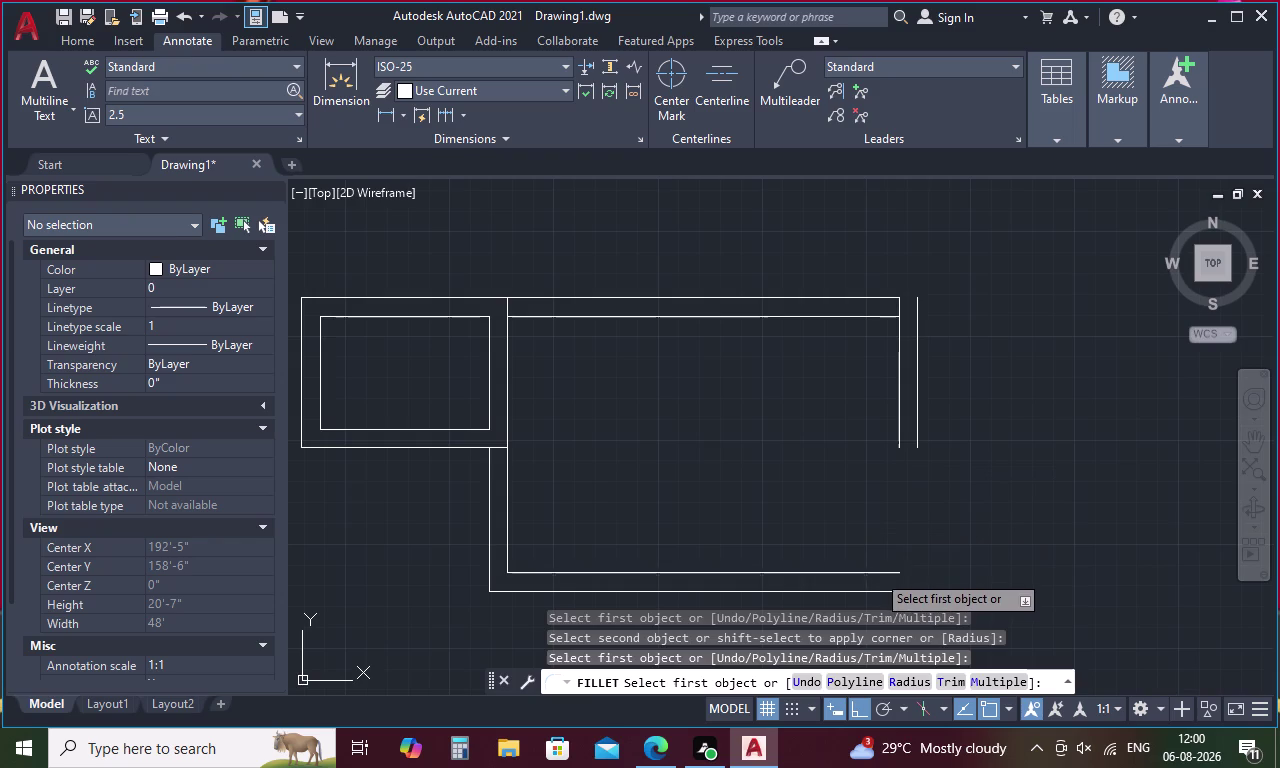
Fillet the outer bottom-right and outer top-right wall corners closed.
click(899, 438)
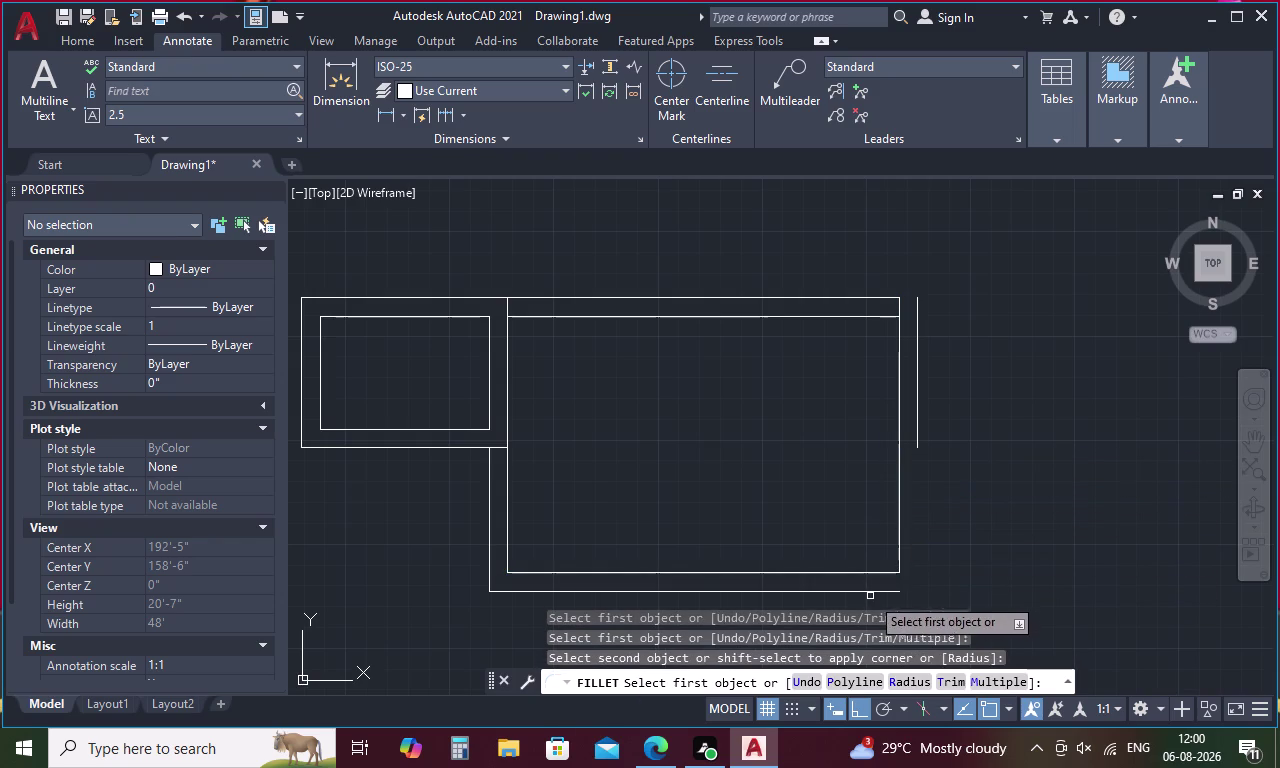
click(871, 589)
click(878, 595)
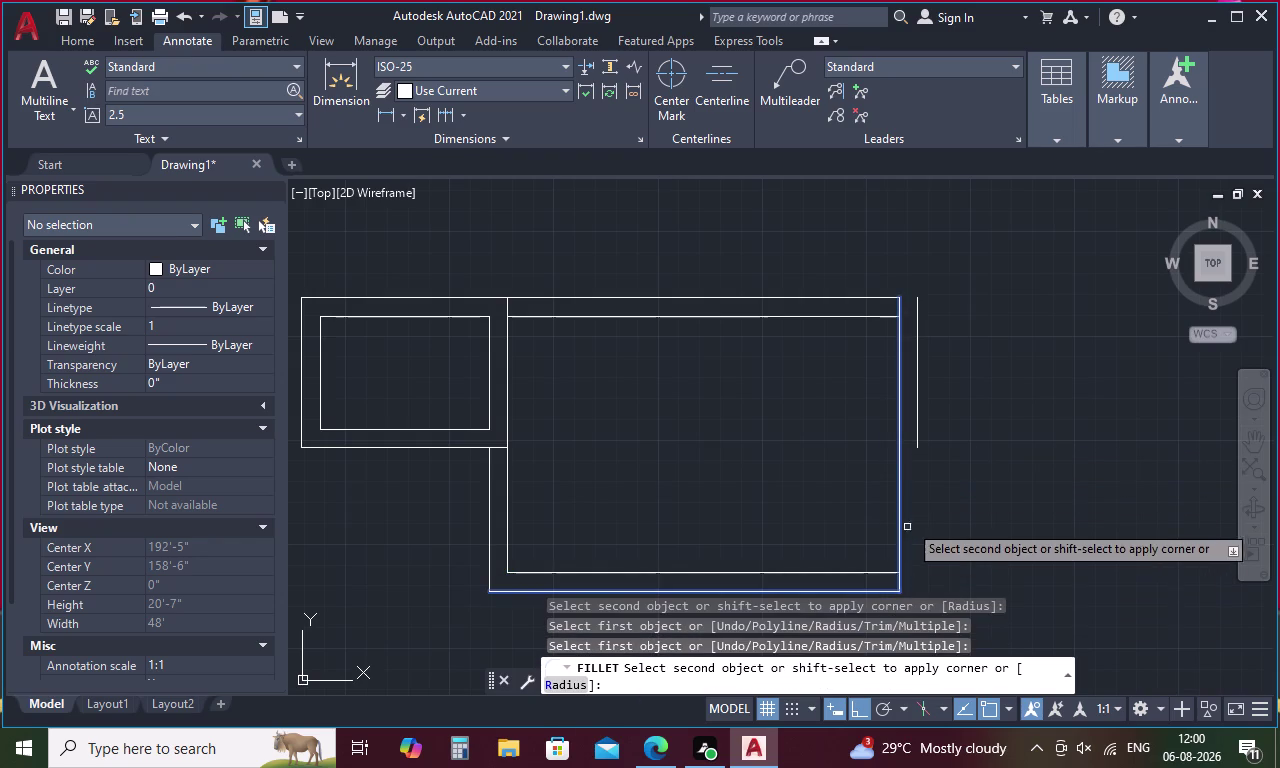
click(920, 445)
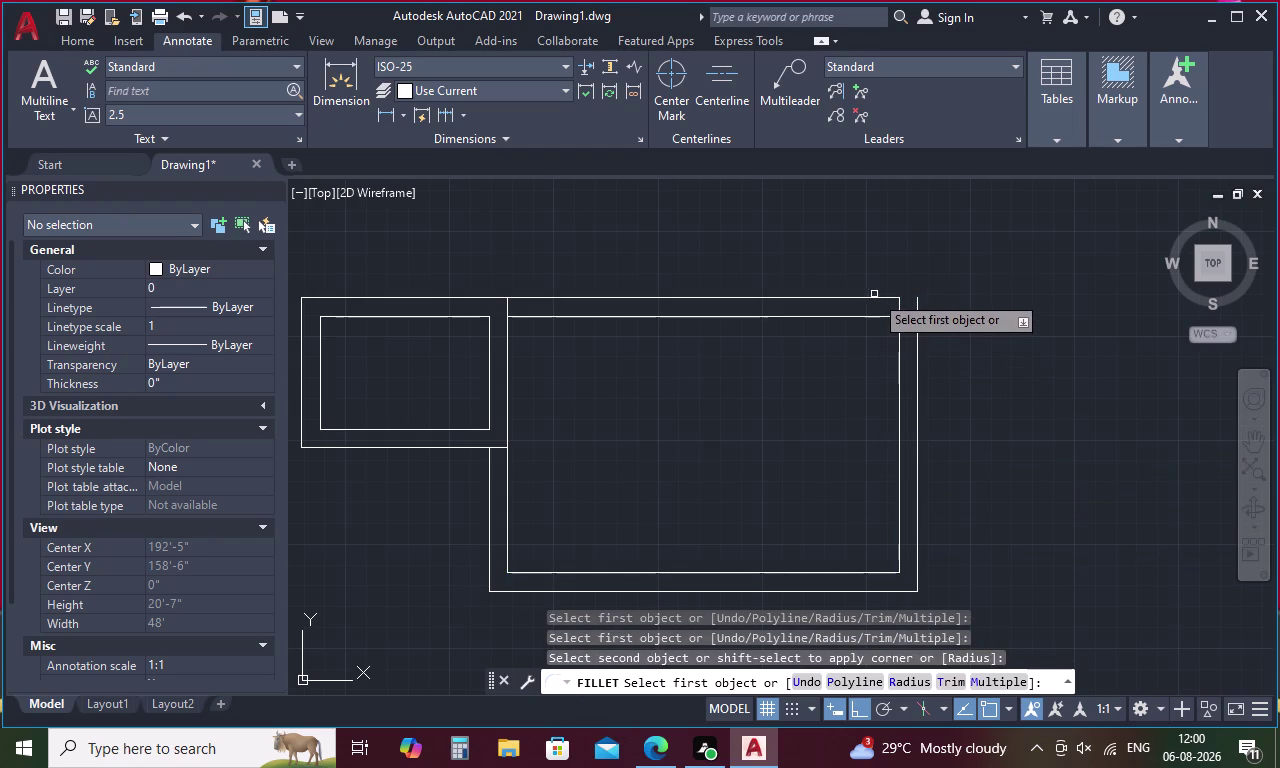
click(891, 298)
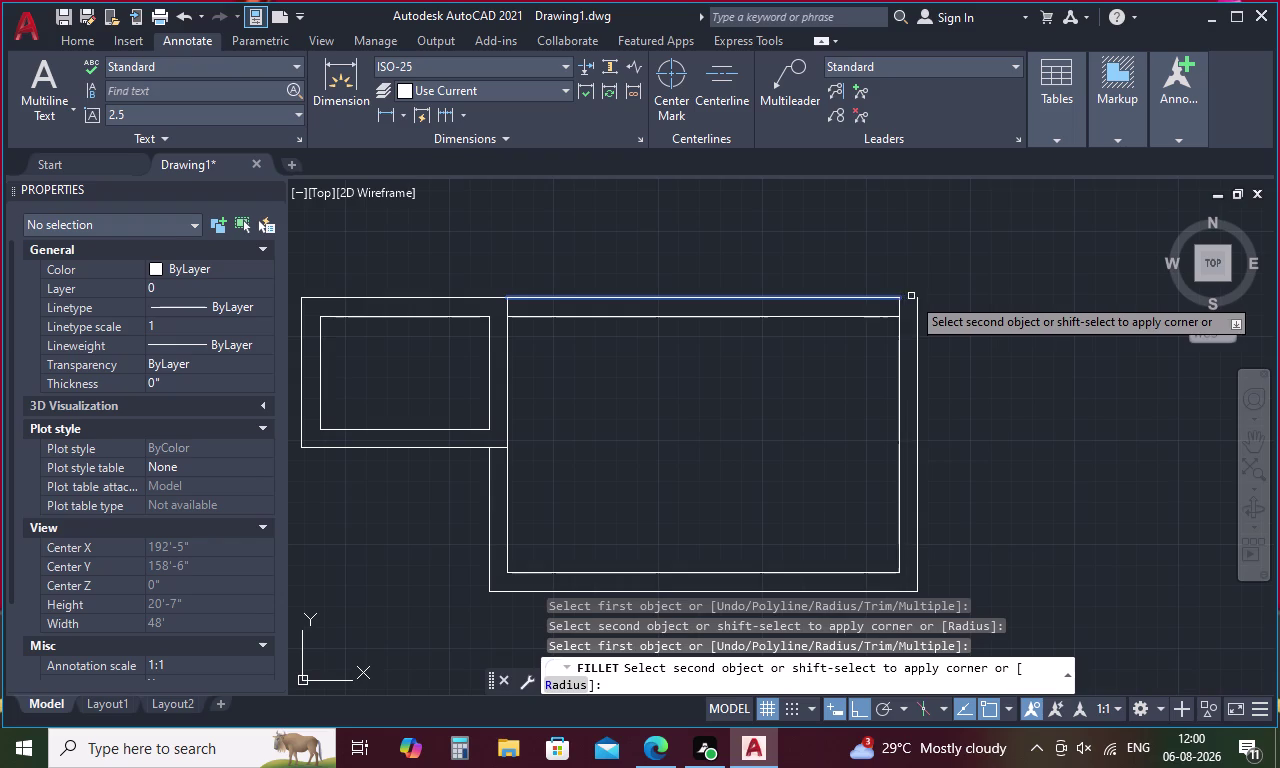
click(917, 304)
key(Escape)
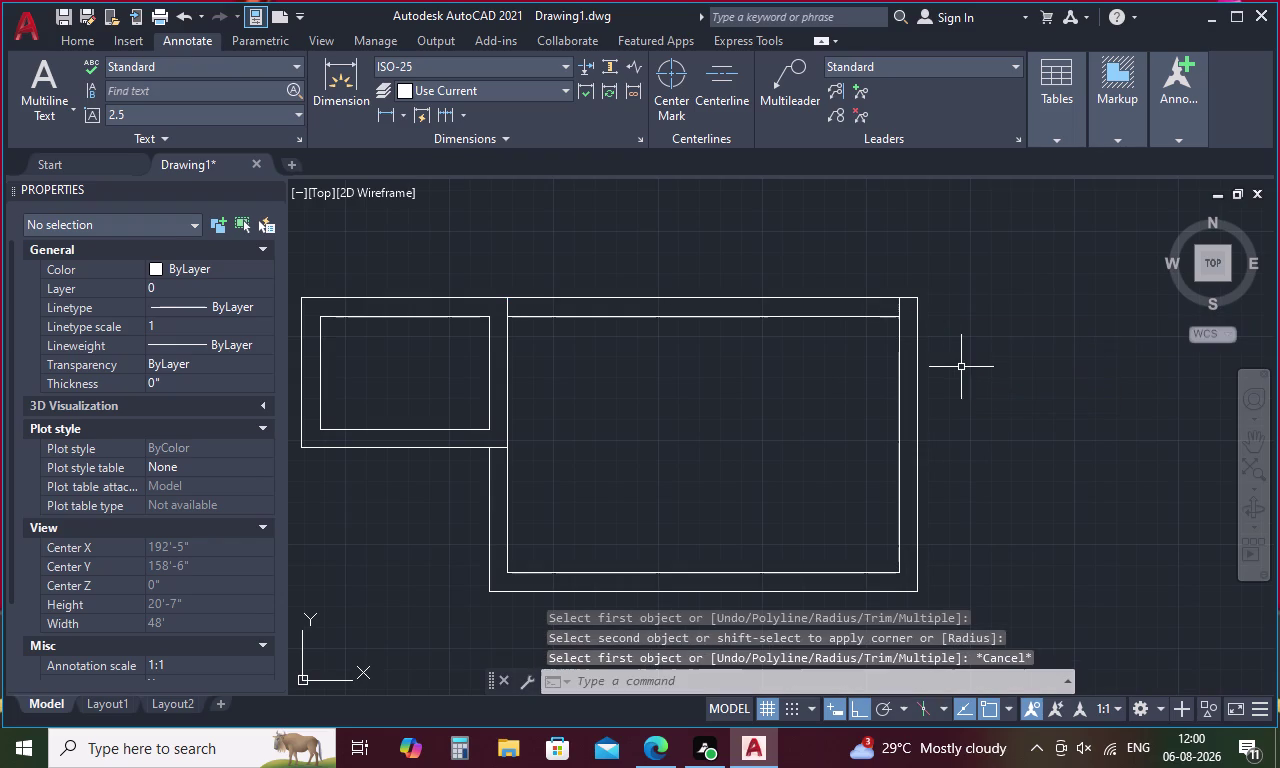
Trim three leftover wall segments, including the stub above the partition.
text(TR)
key(space)
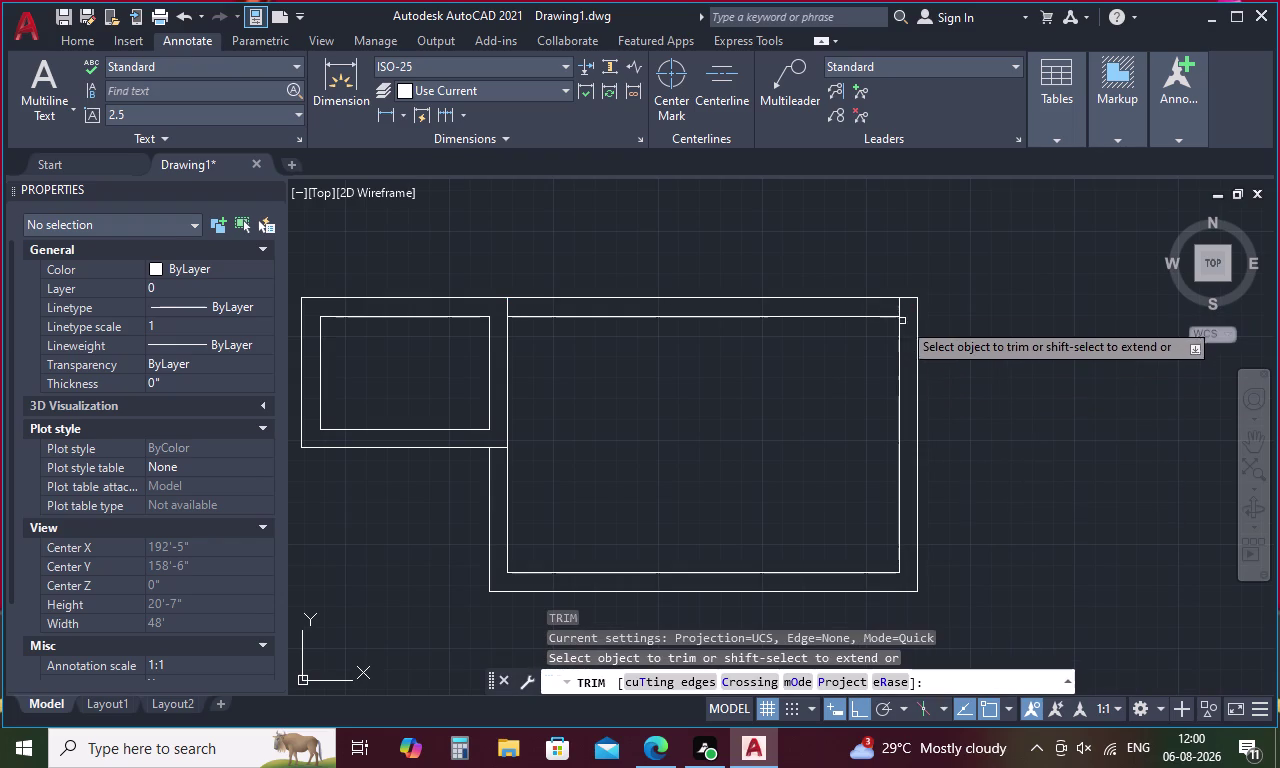
click(899, 311)
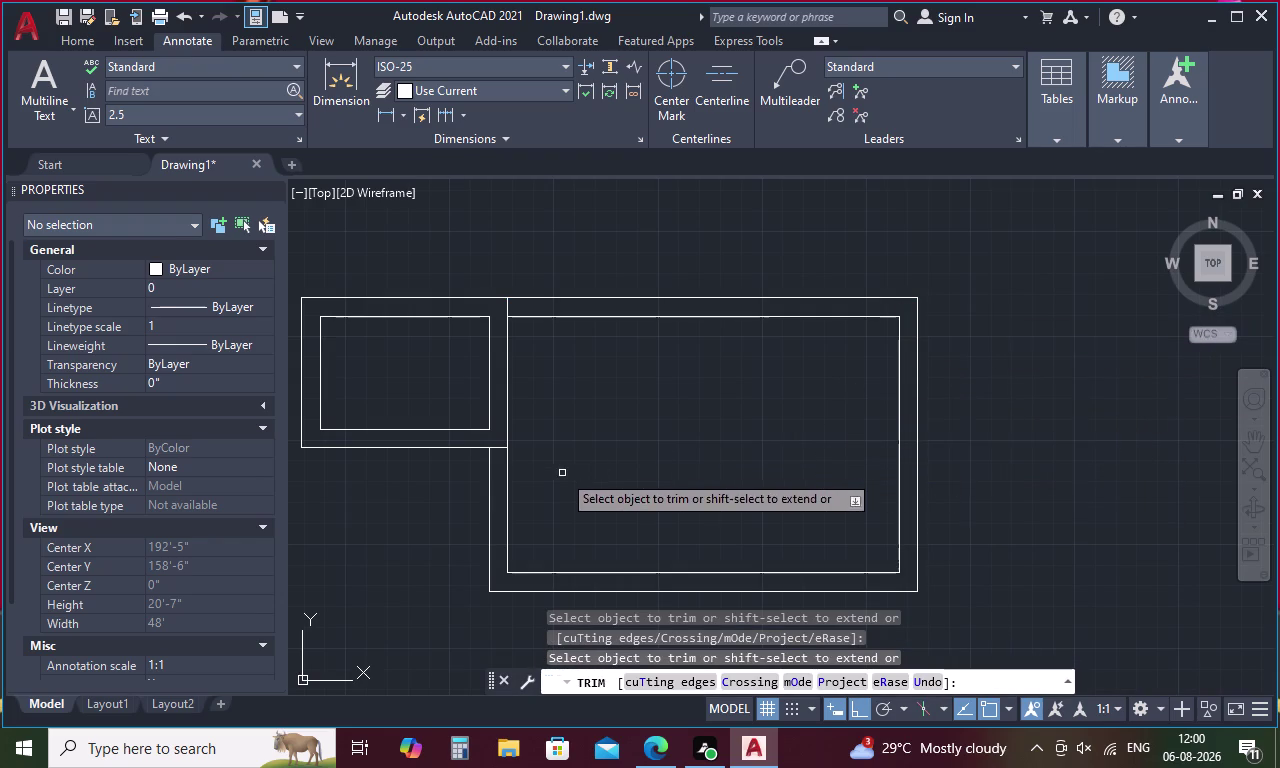
click(496, 448)
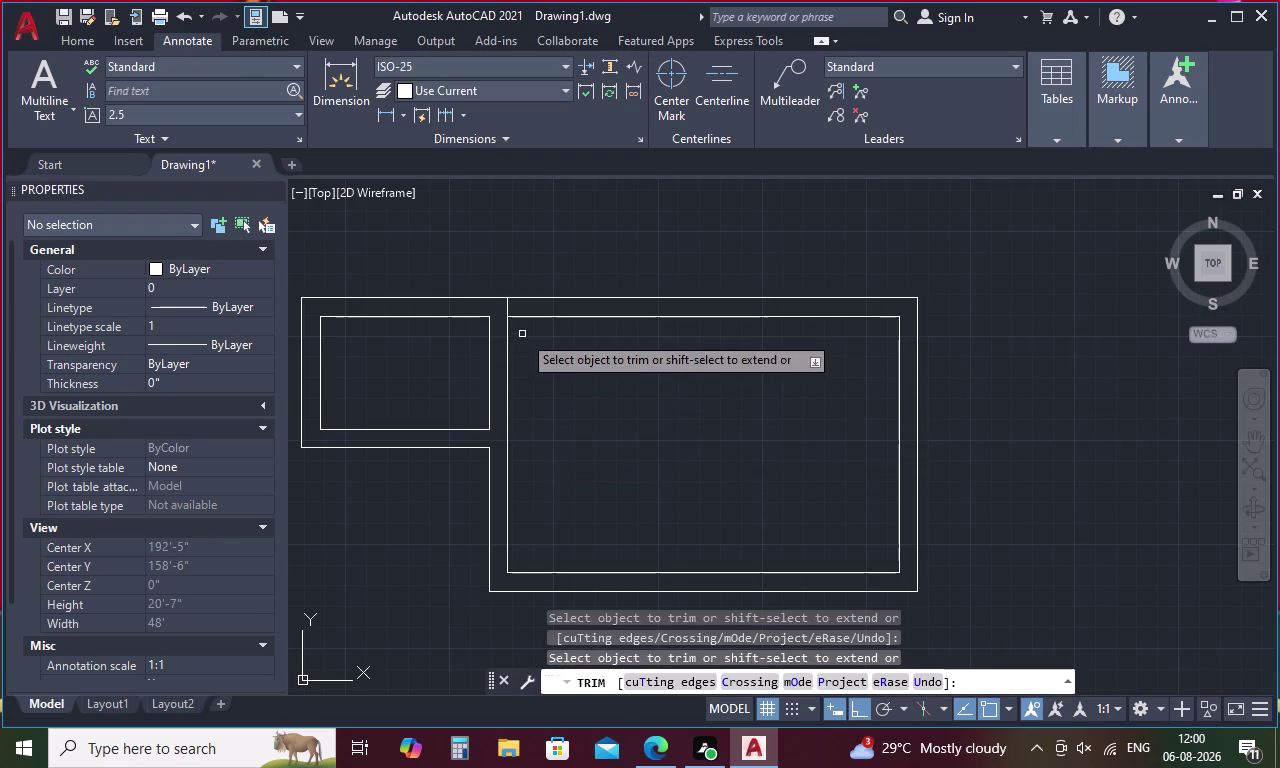
click(507, 304)
middle_drag(587, 402, 594, 394)
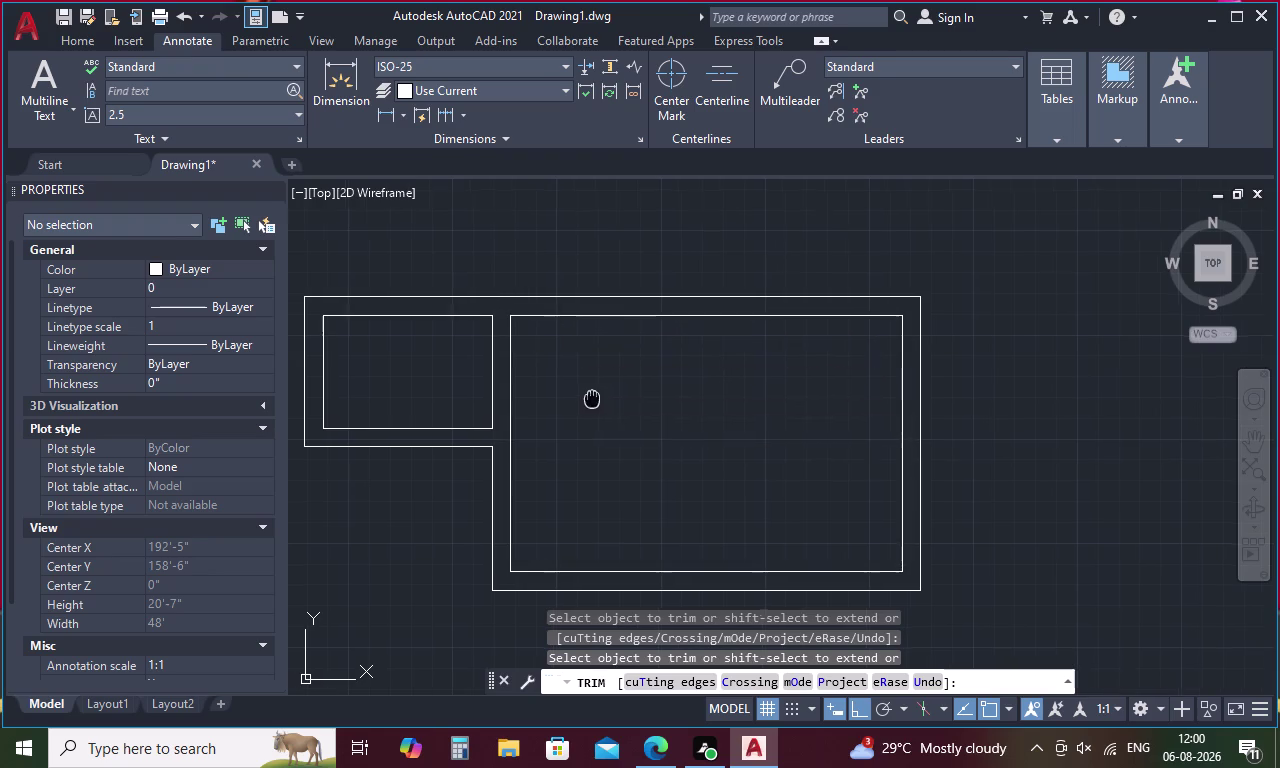
middle_drag(594, 394, 696, 267)
key(Escape)
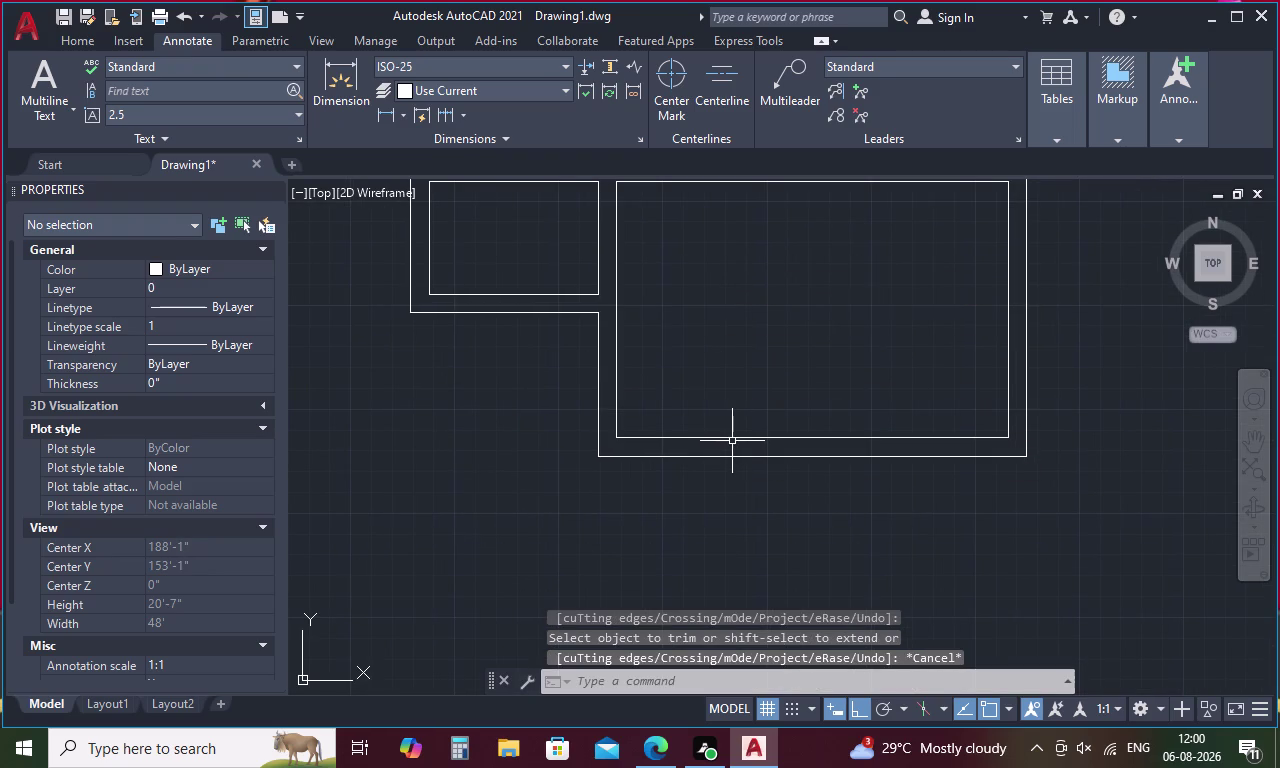
Draw a 5' horizontal line leftward from the larger room's outer bottom corner.
key(Escape)
text(L)
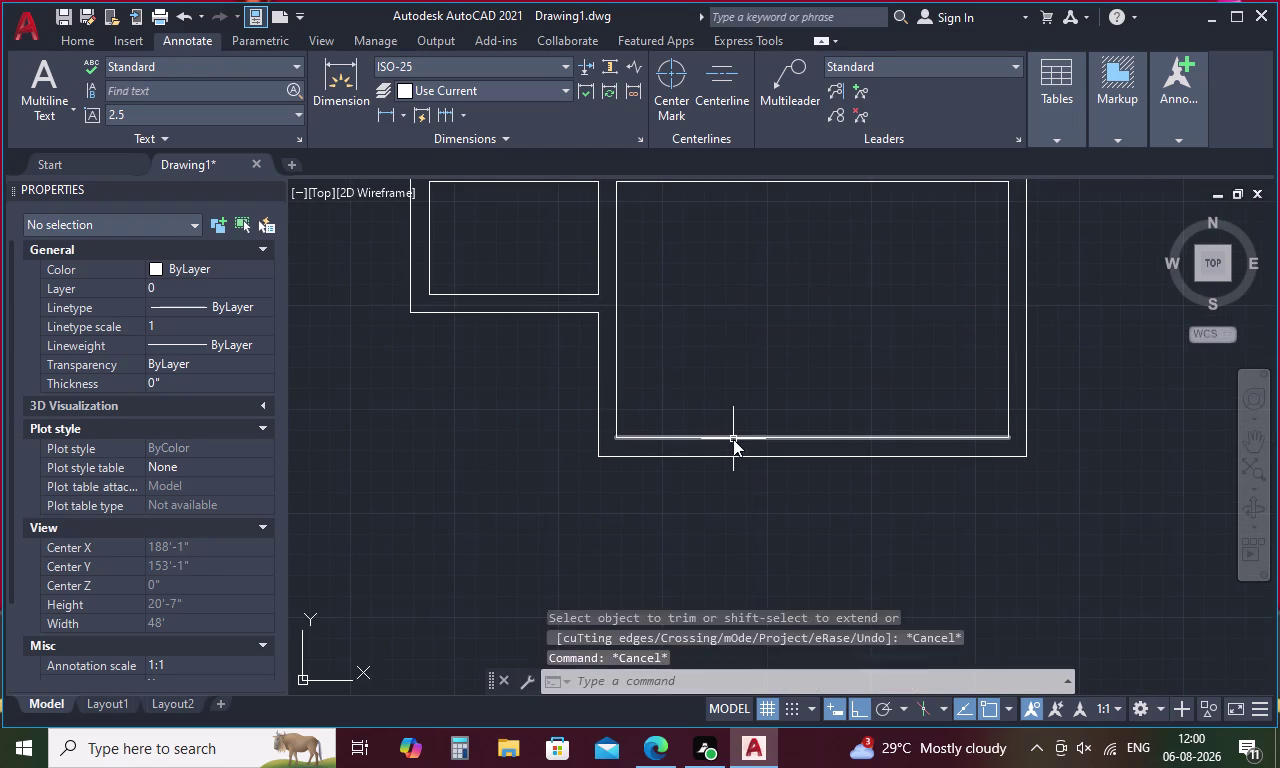
key(space)
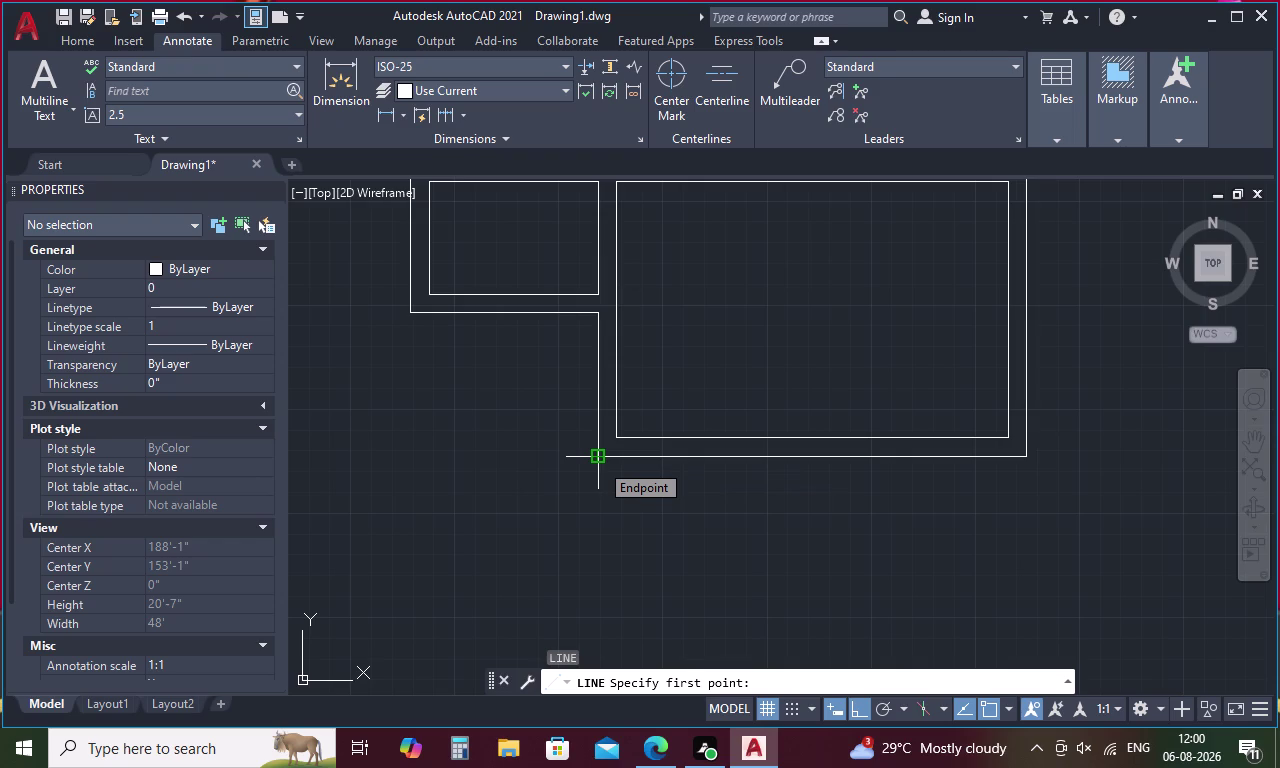
click(599, 462)
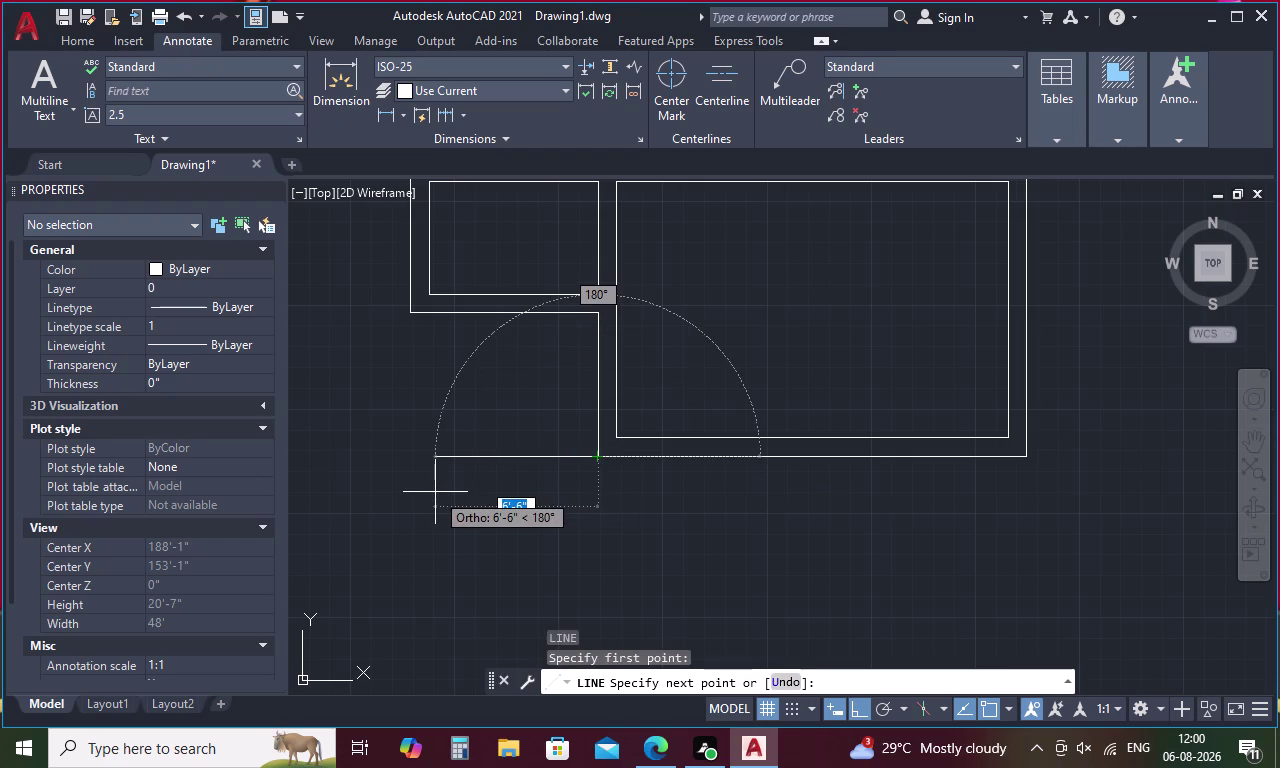
text(5')
key(space)
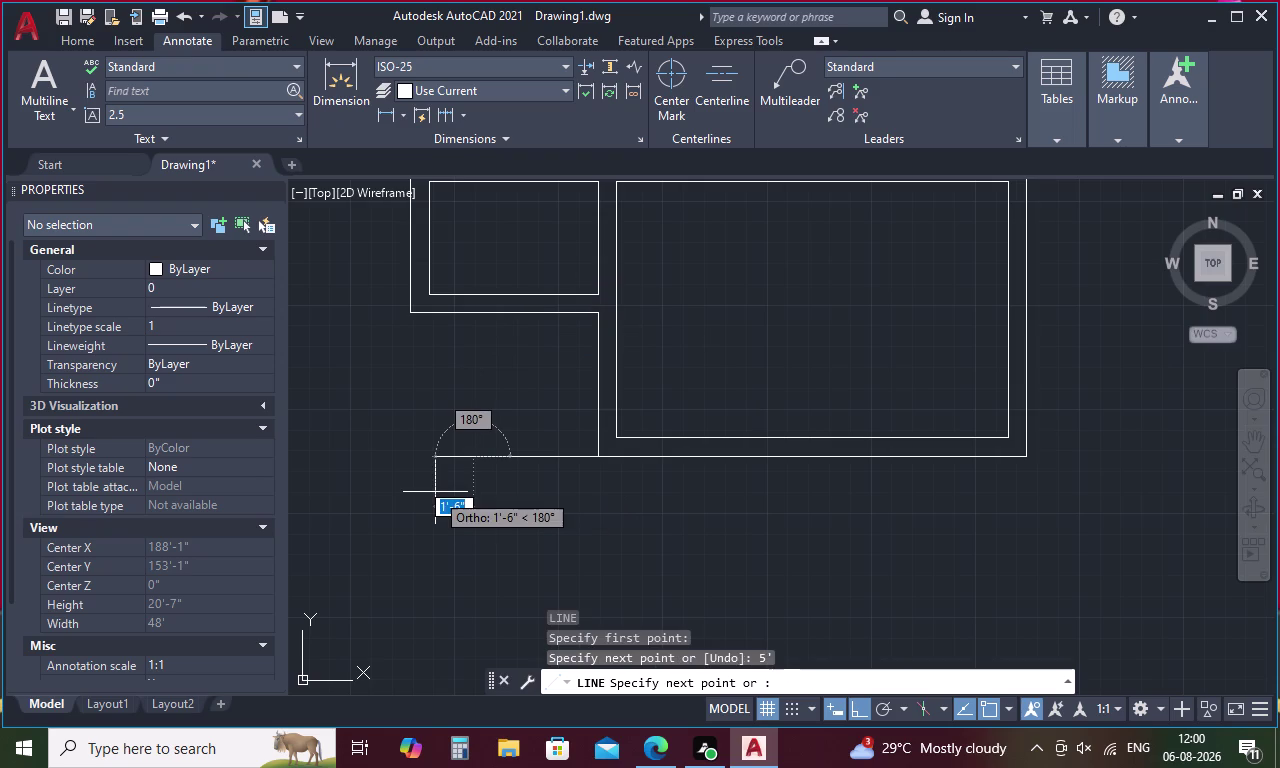
key(Escape)
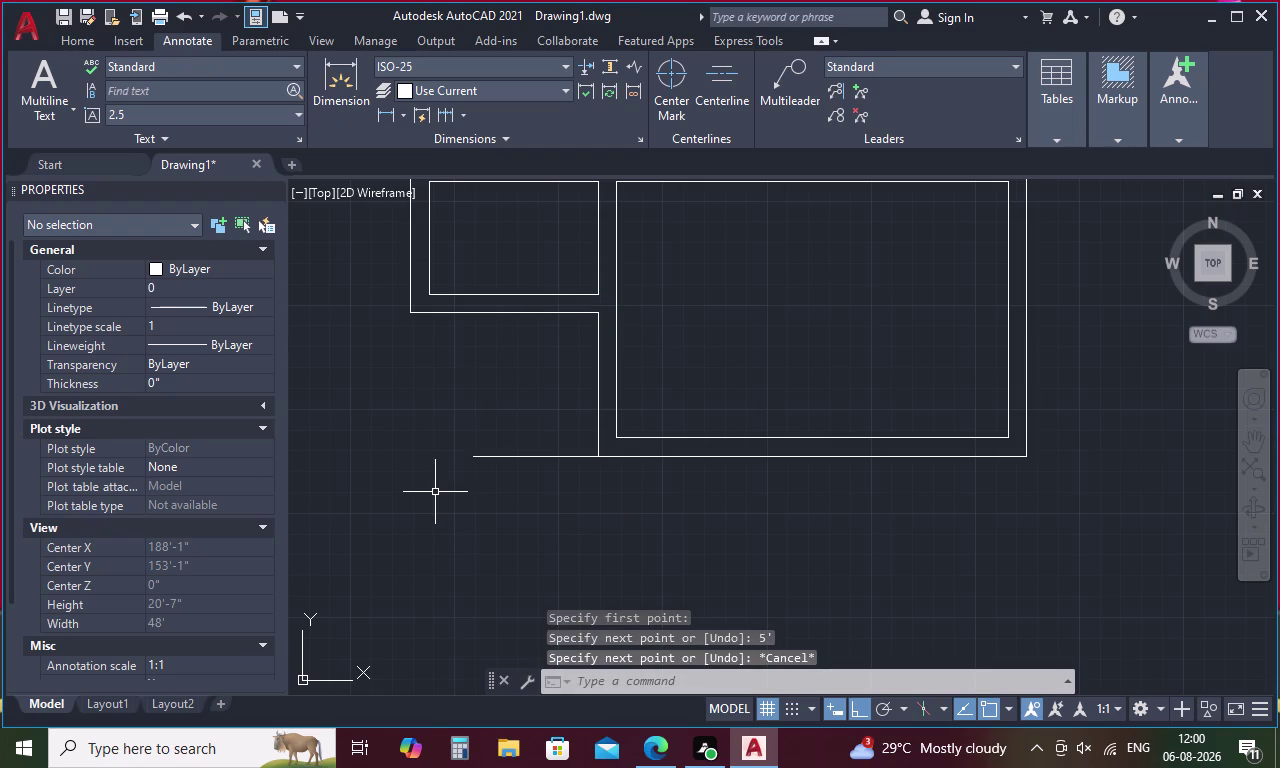
middle_drag(471, 470, 526, 464)
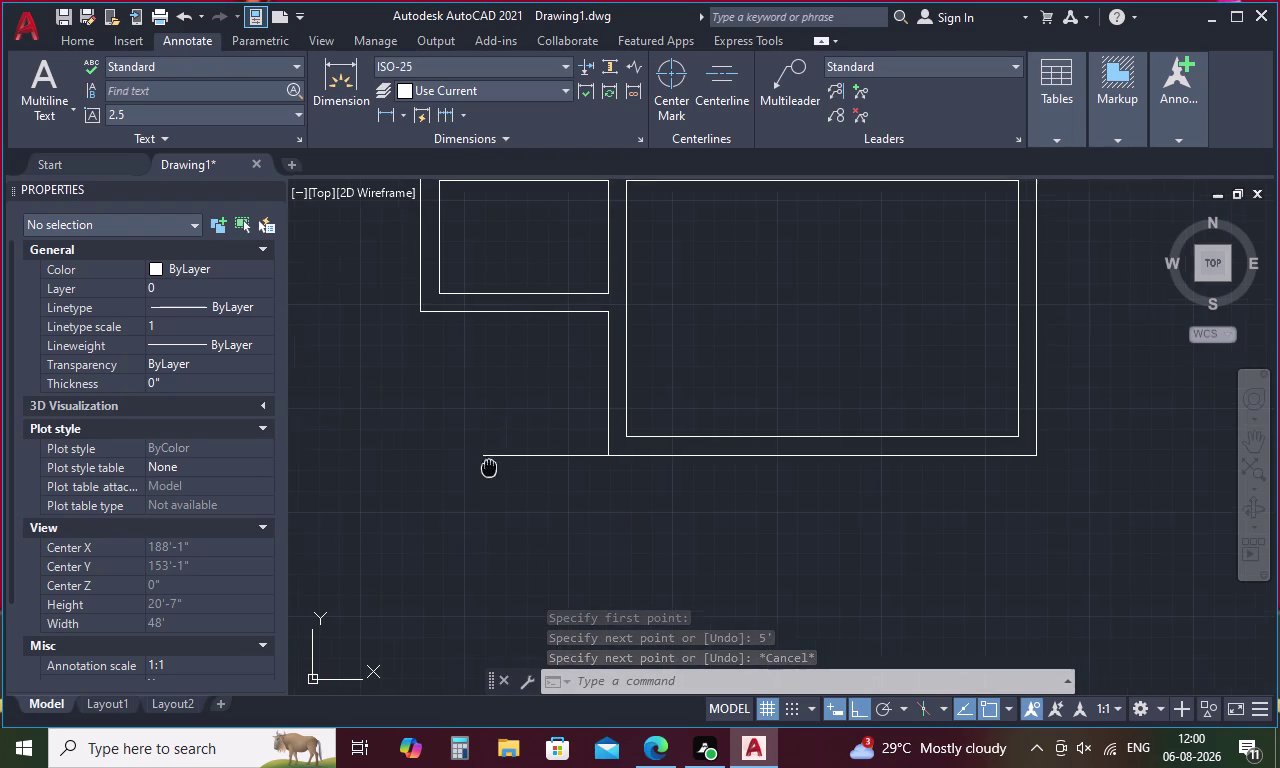
Select the stray 5-foot horizontal line and delete it.
middle_drag(526, 464, 685, 463)
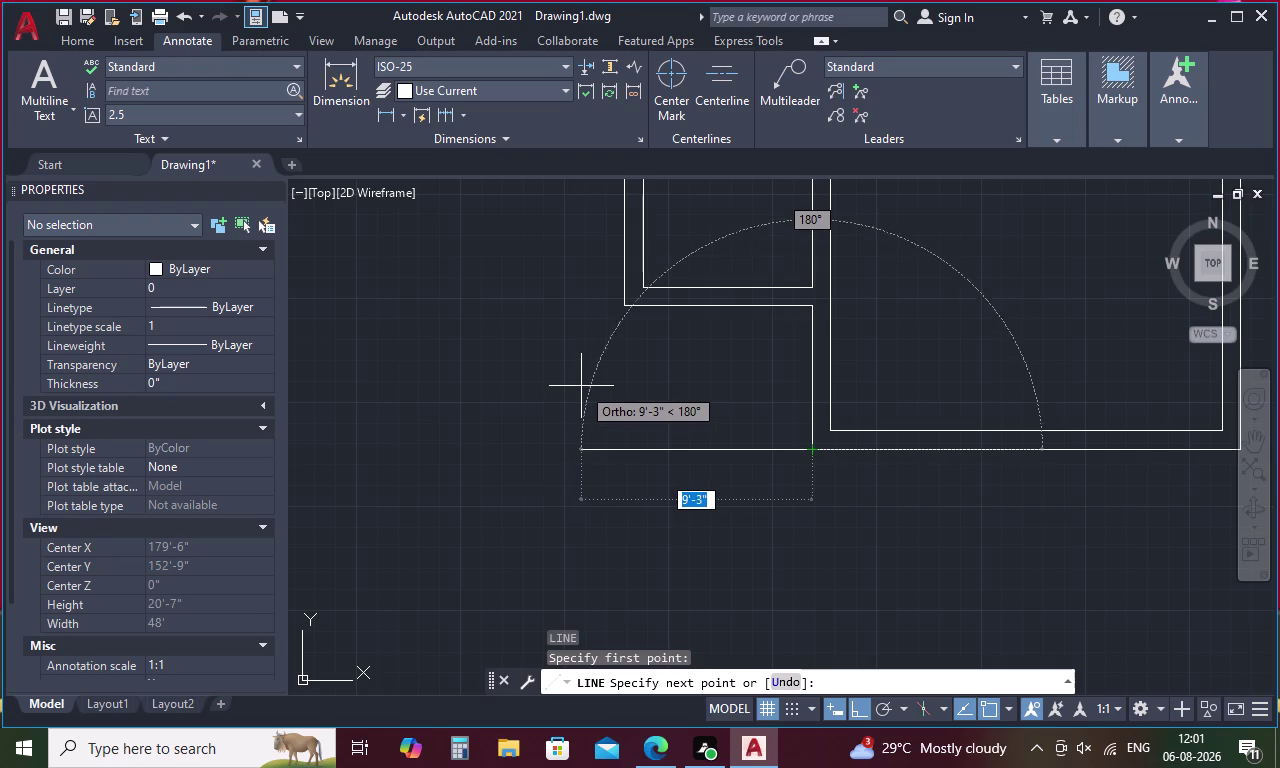
Abandon the pending line, window-select all 16 wall lines and delete them.
key(Escape)
scroll(down, 3)
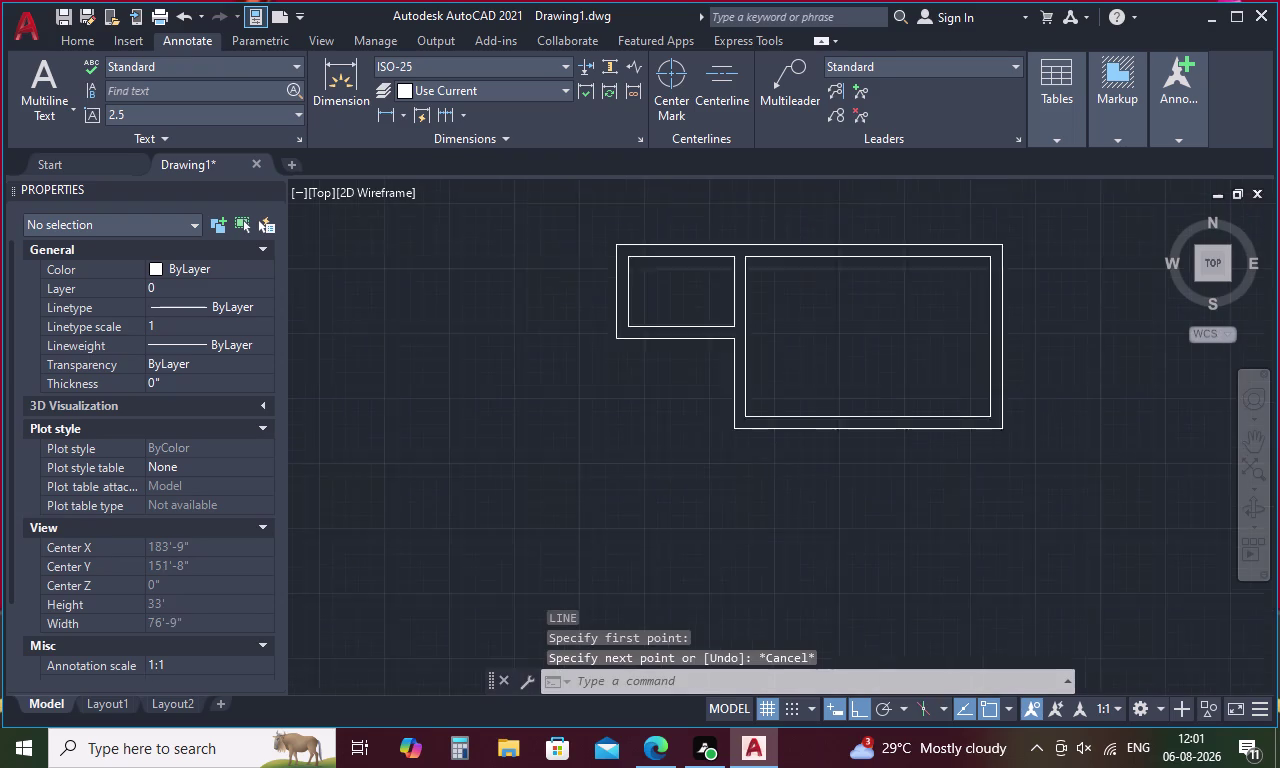
scroll(down, 3)
drag(588, 356, 642, 464)
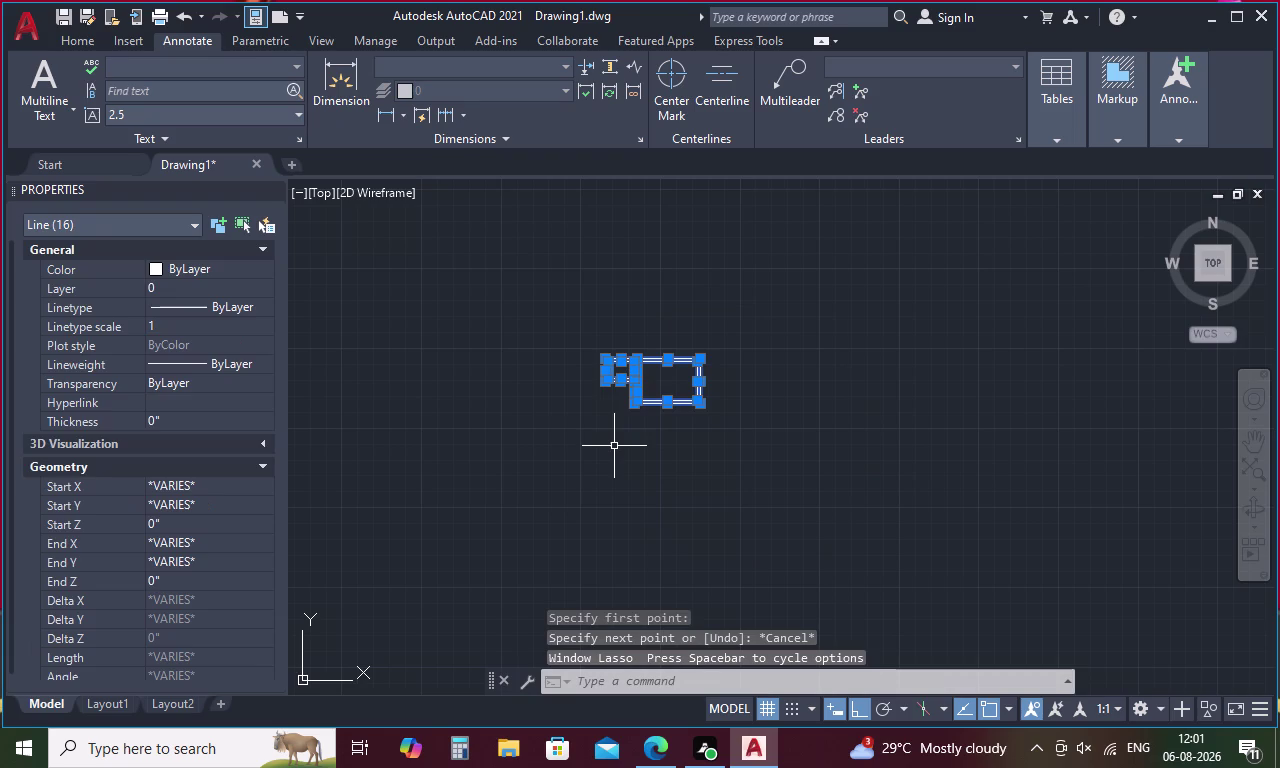
key(Delete)
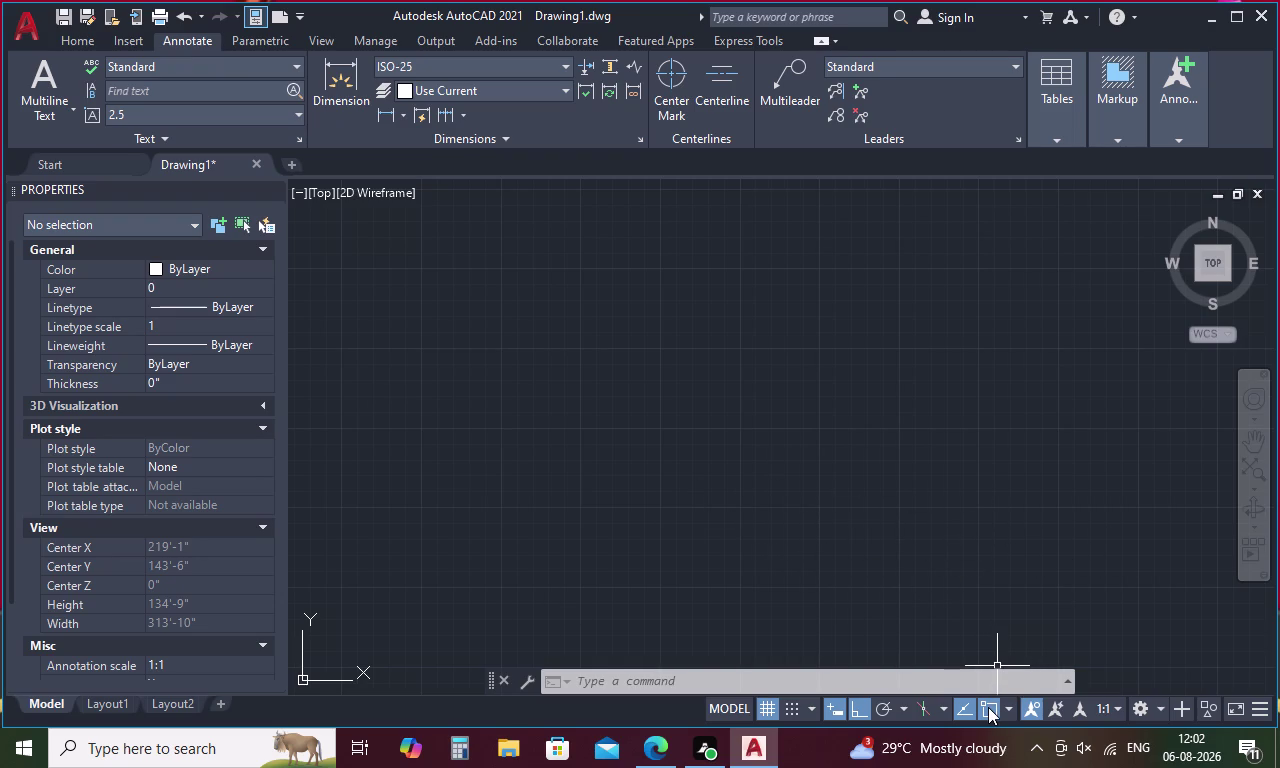
Open the Save Drawing As dialog with Ctrl+S.
key(ctrl+s)
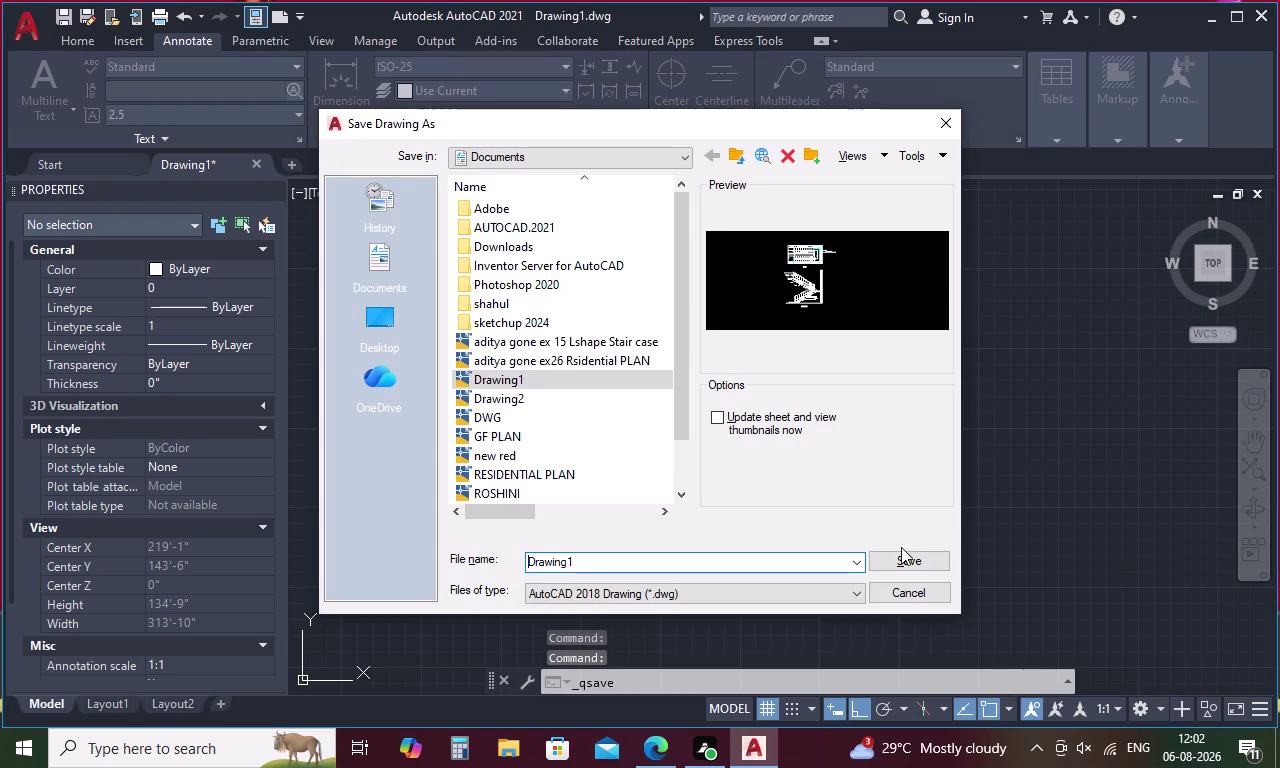
Name the file FLOOR PLAN2 and save it into the desktop's New folder.
click(652, 568)
key(BackSpace)
key(BackSpace)
key(BackSpace)
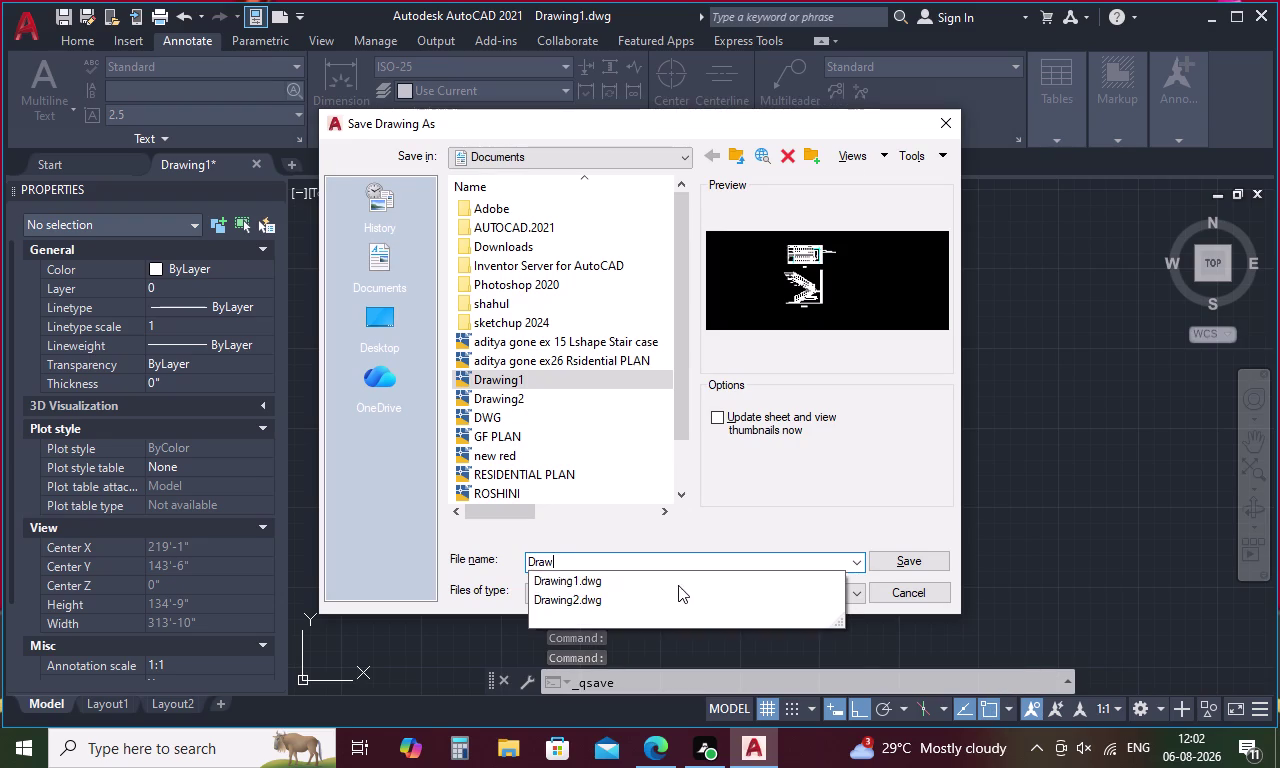
text(FLOO)
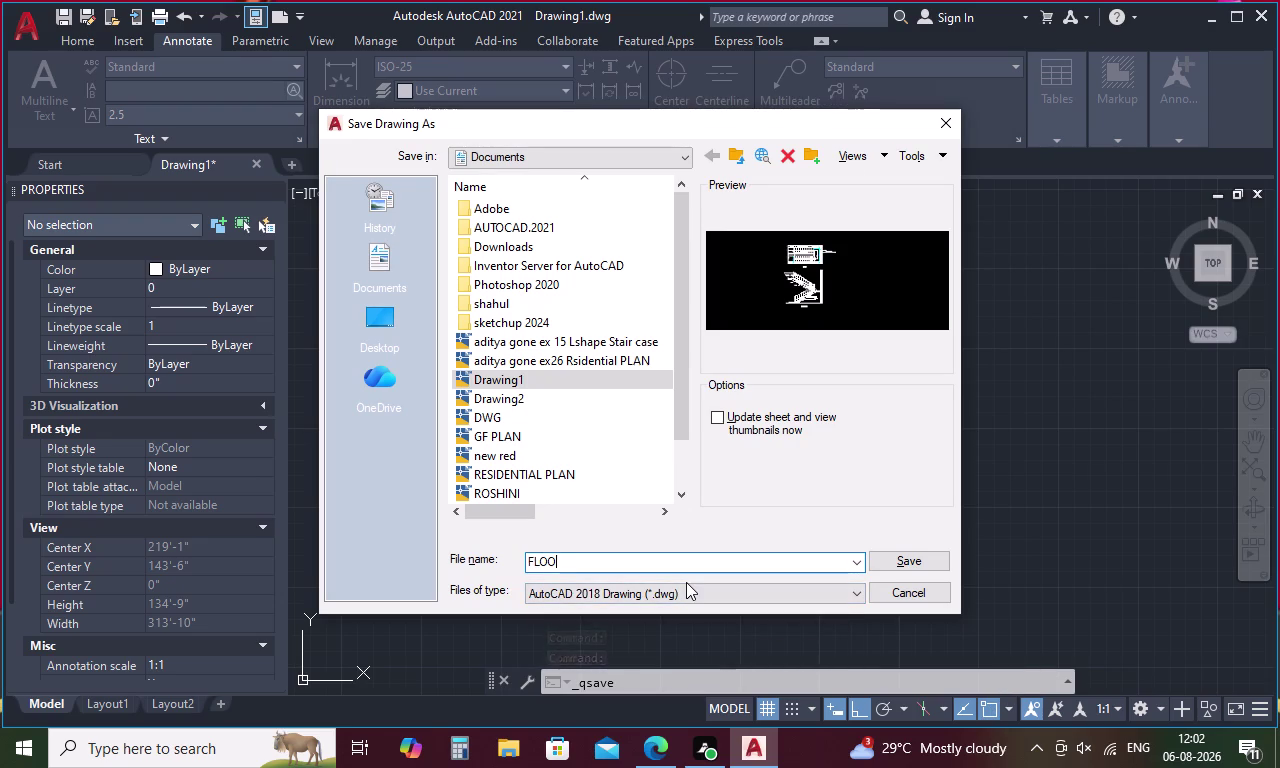
text(R PL)
text(AN2)
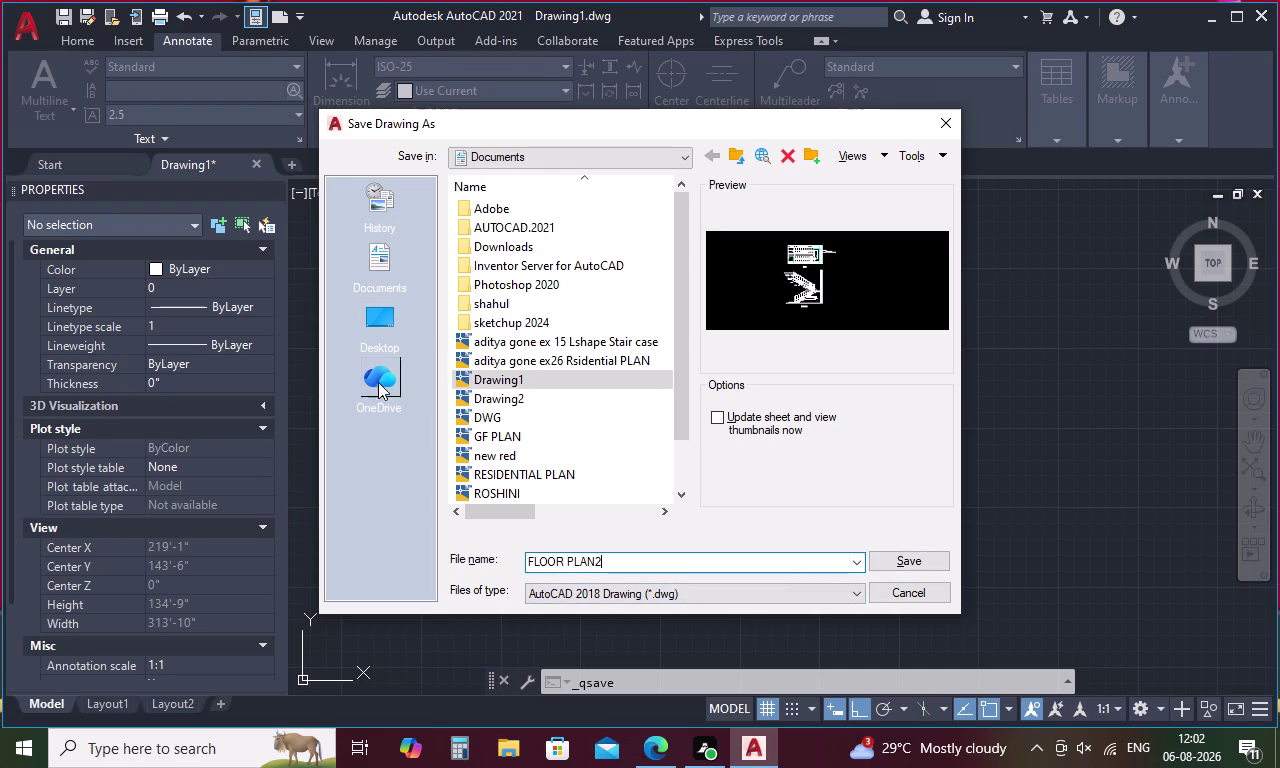
click(375, 330)
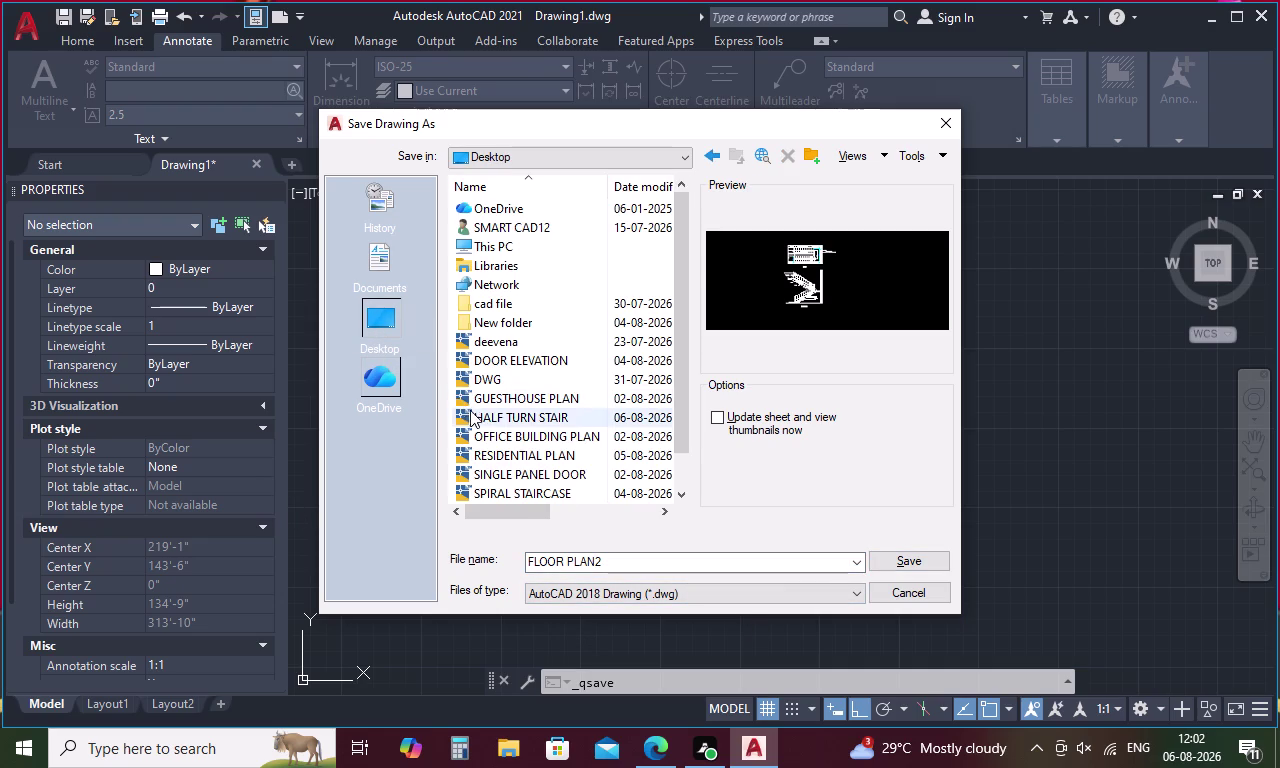
scroll(down, 3)
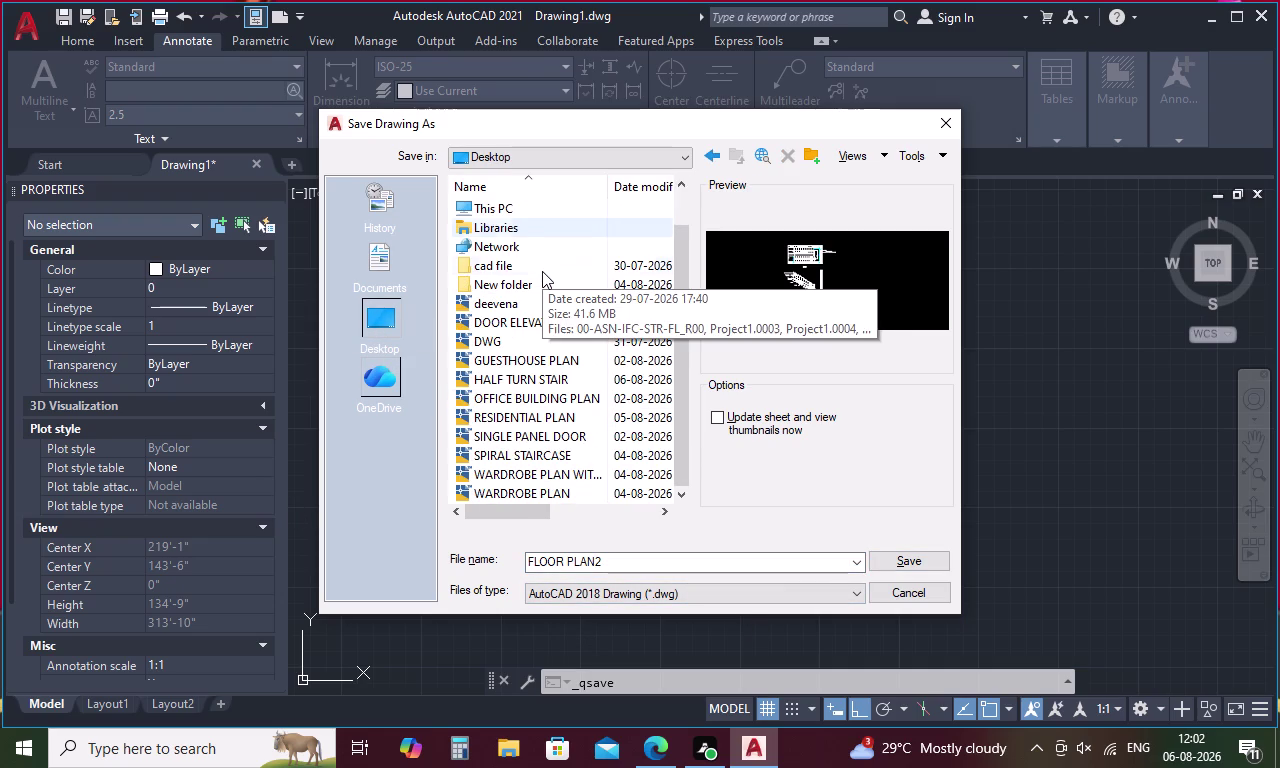
click(520, 288)
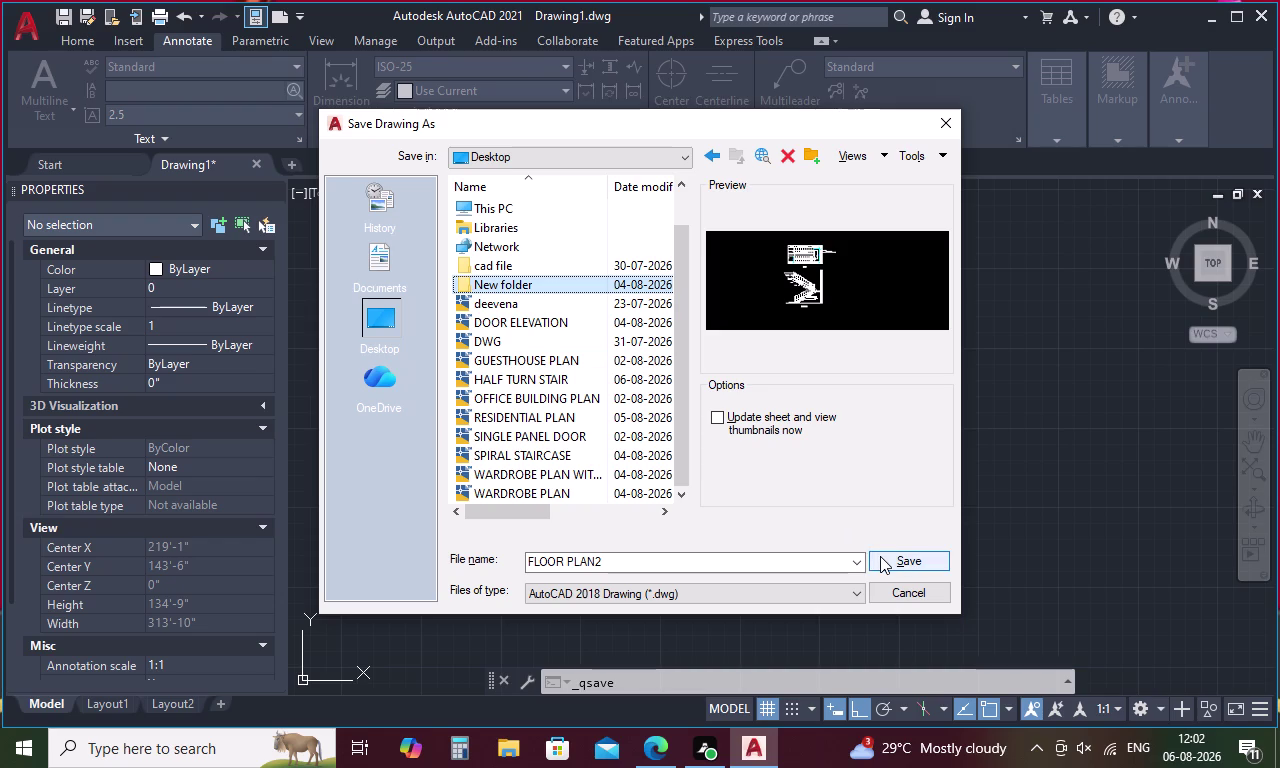
click(880, 557)
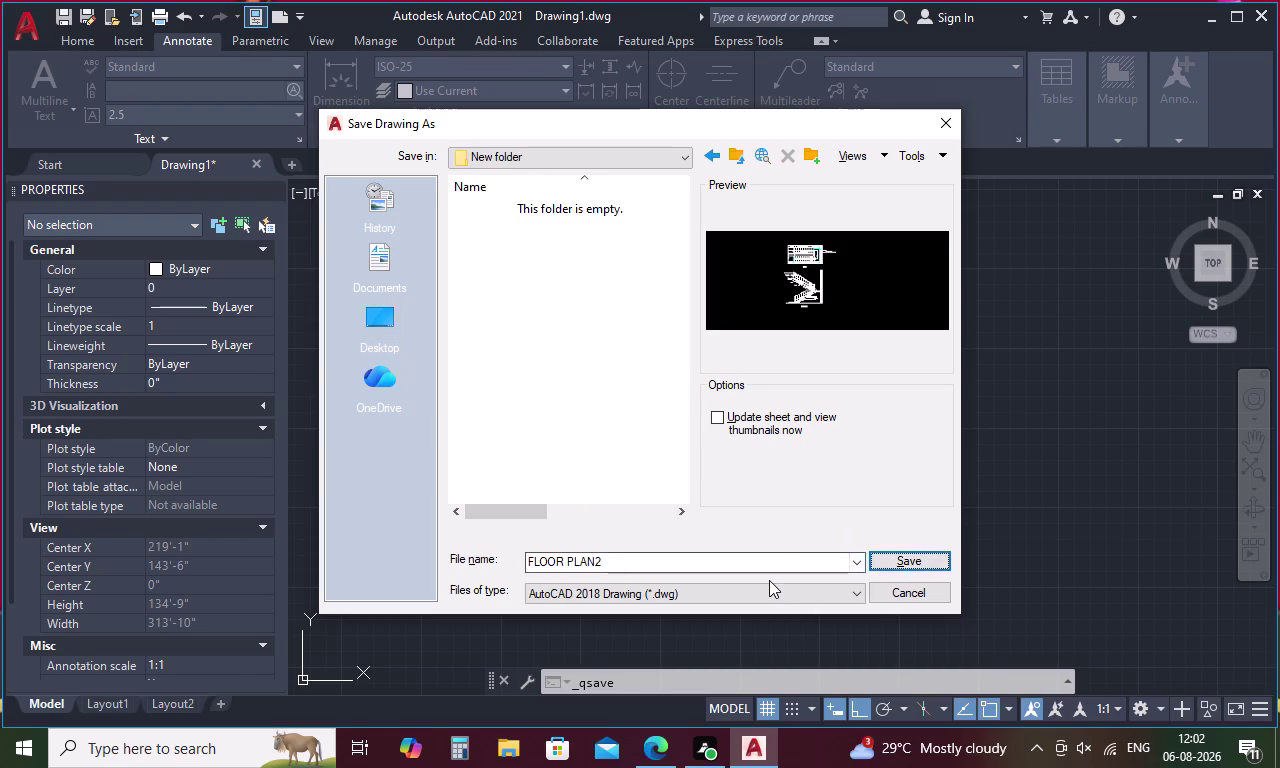
click(922, 555)
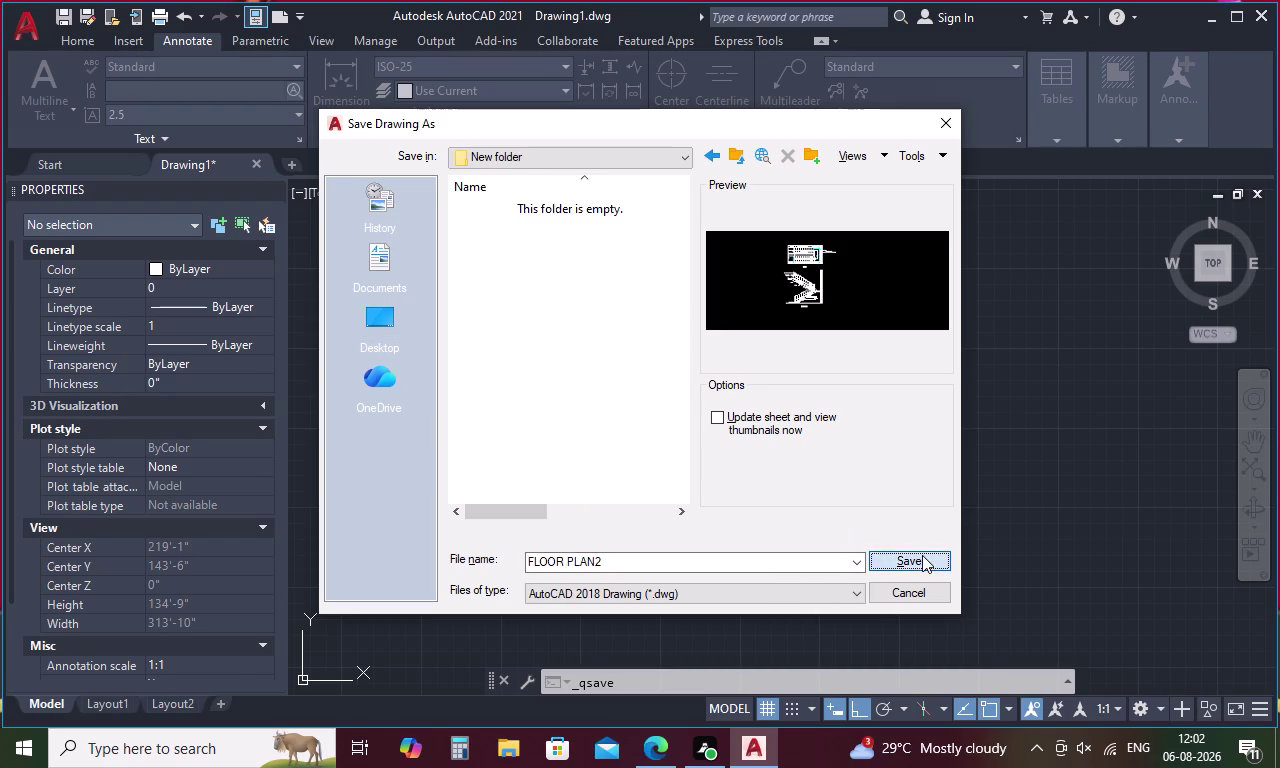